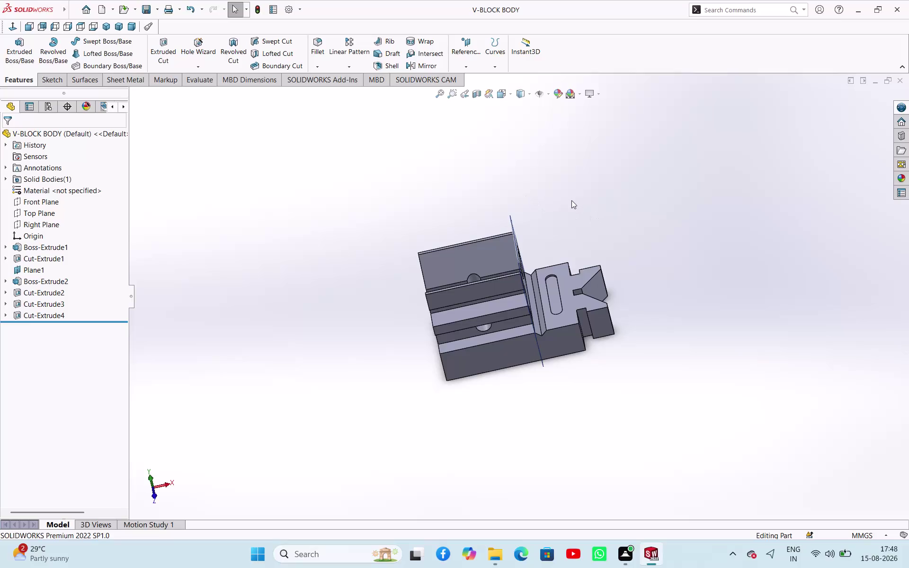
Save the V-block body part.
key(ctrl+s)
key(ctrl+s)
key(ctrl+s)
key(ctrl+s)
key(ctrl+s)
scroll(up, 3)
Inspect the V-block body from several sides, including its underside, then start a new document.
middle_drag(608, 218, 600, 193)
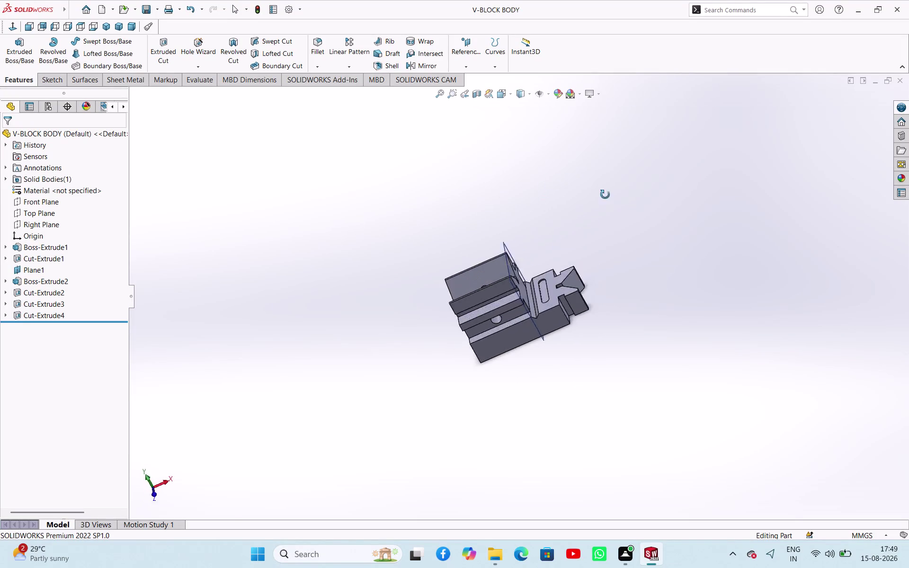
middle_drag(600, 194, 522, 255)
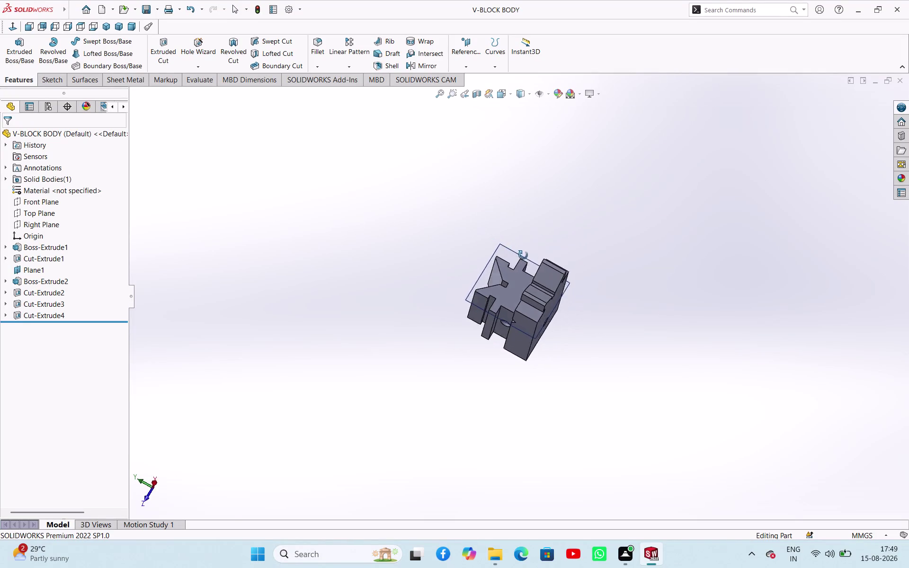
middle_drag(522, 254, 442, 128)
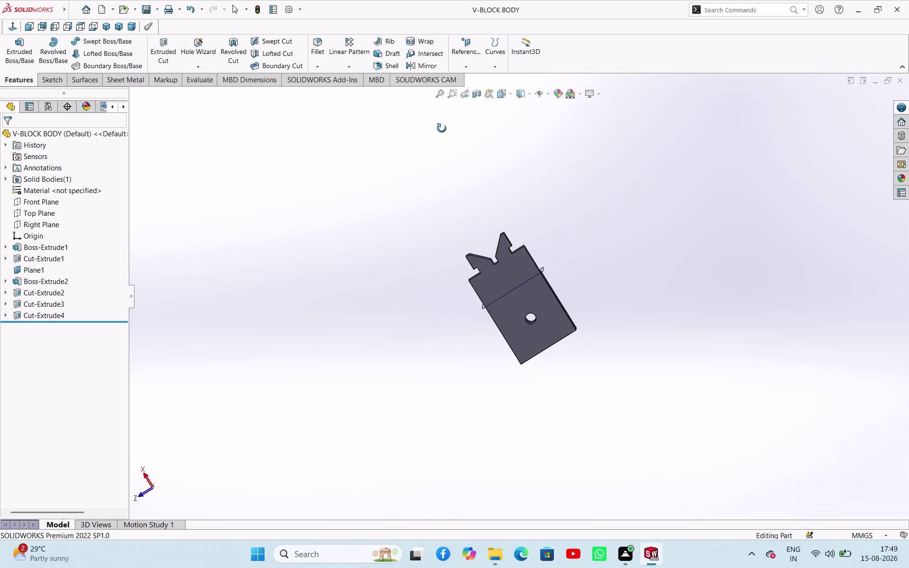
middle_drag(442, 128, 669, 220)
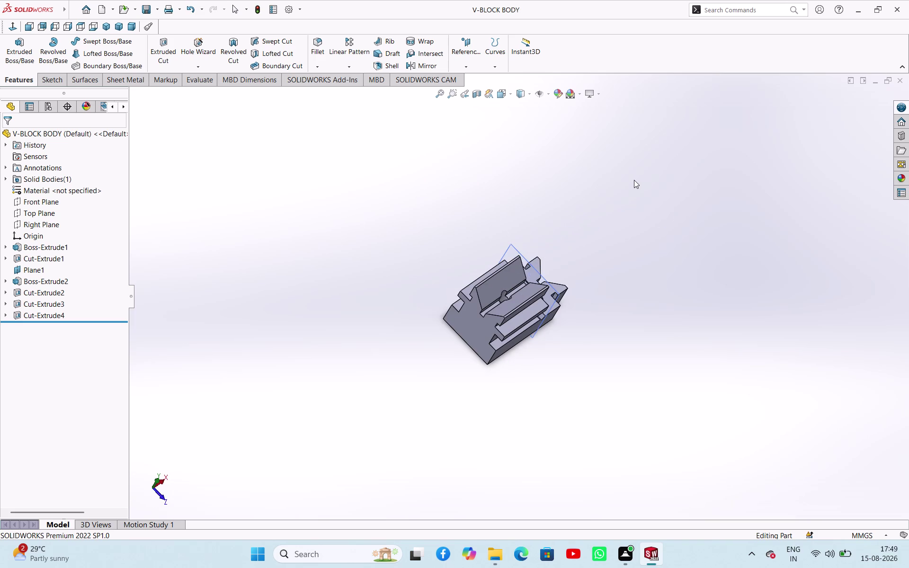
key(ctrl+n)
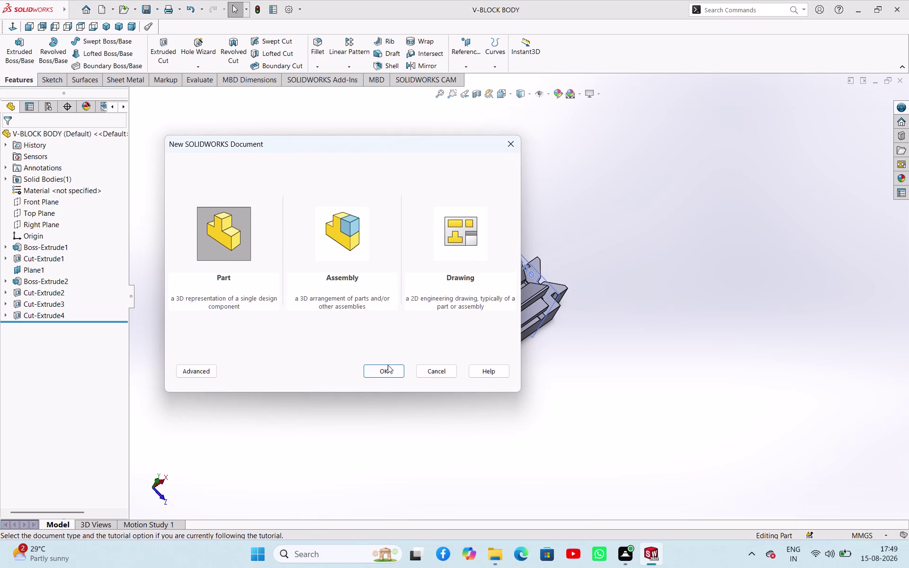
Create a new part, start a Front Plane sketch, and discard a stray line.
click(388, 370)
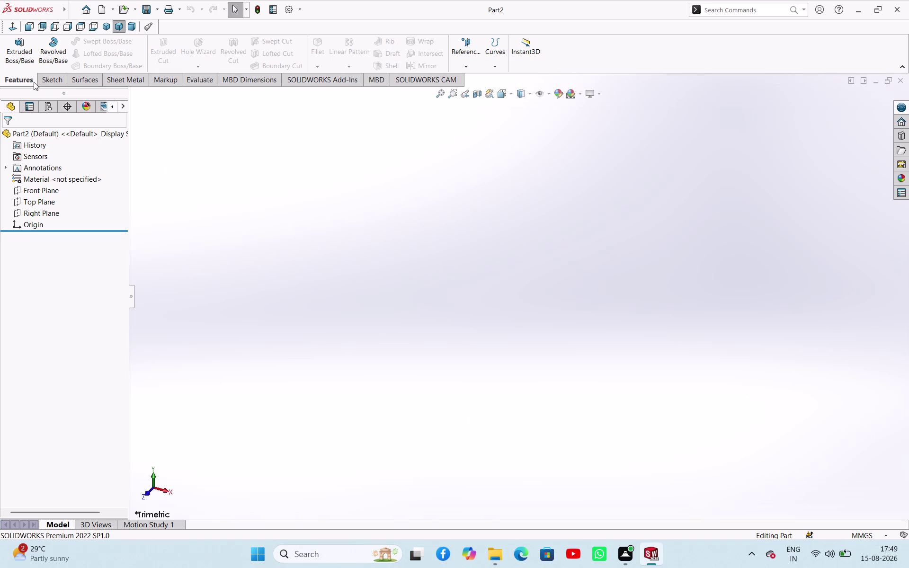
click(42, 192)
click(47, 176)
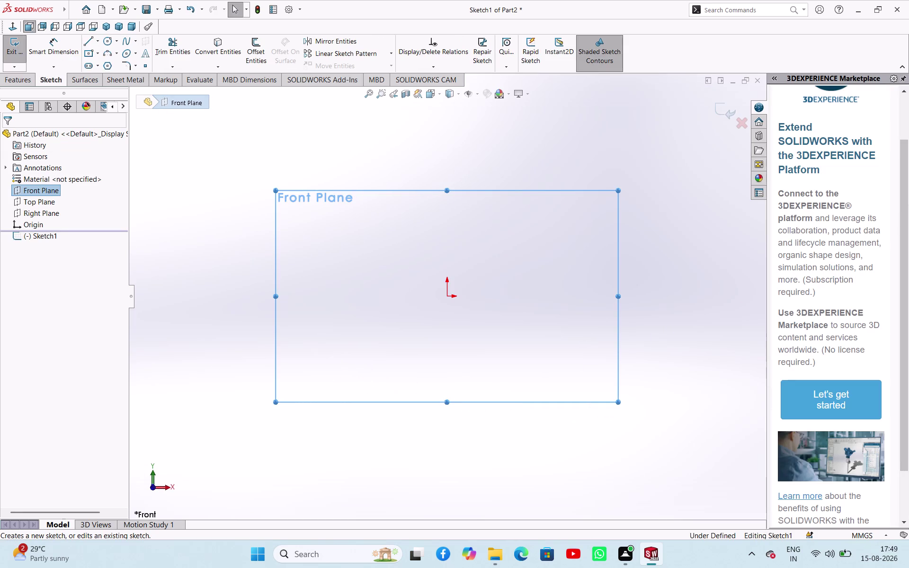
click(98, 43)
click(95, 65)
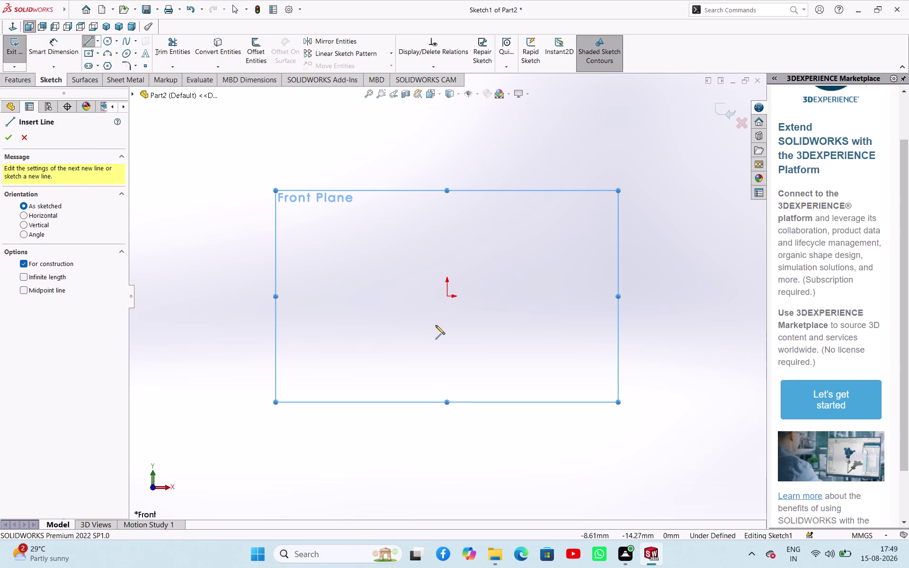
click(448, 297)
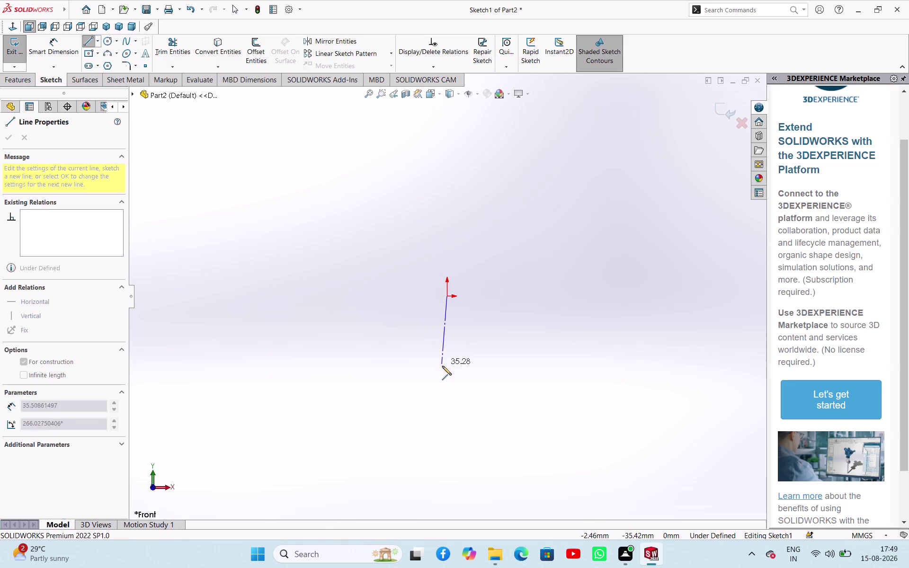
key(Escape)
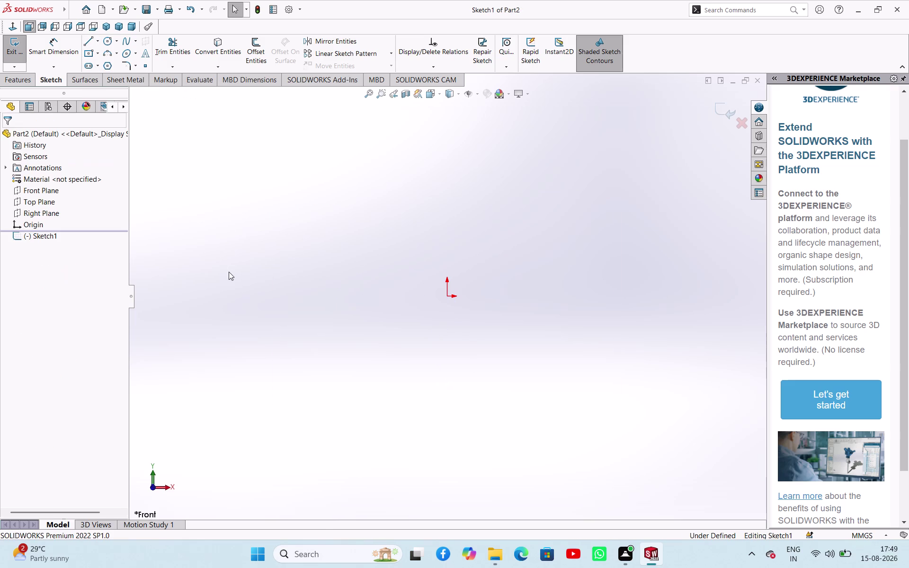
Draw a vertical midpoint centerline centred on the origin.
click(96, 43)
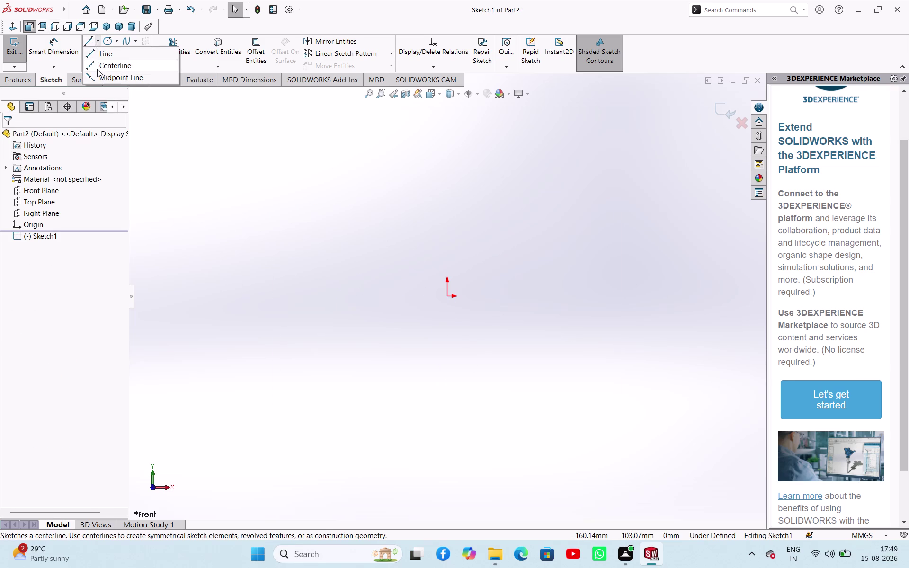
click(97, 69)
click(26, 288)
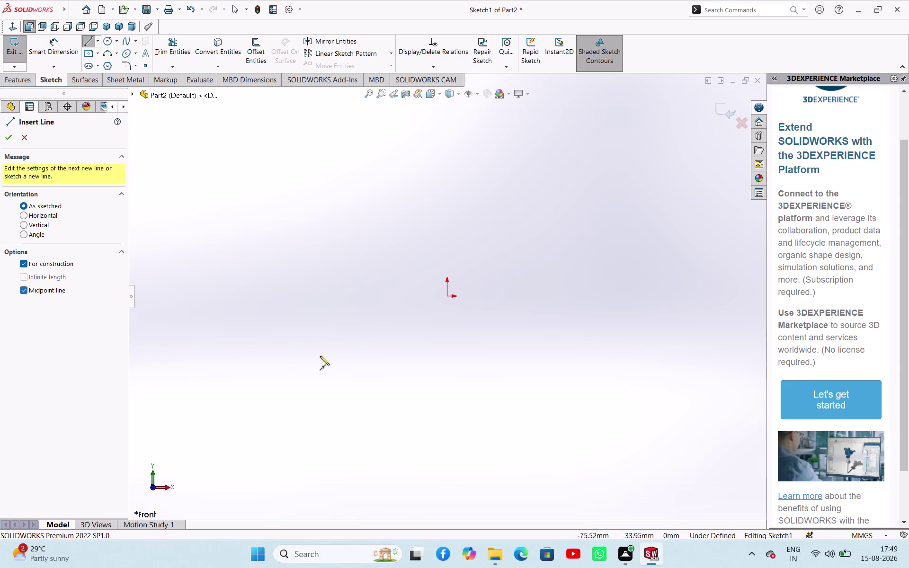
click(447, 299)
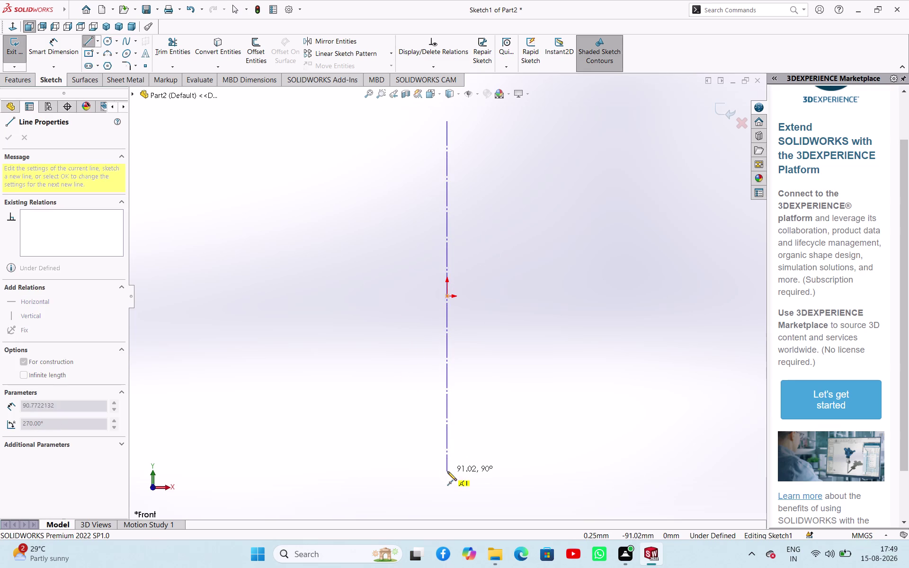
click(447, 476)
right_click(439, 384)
click(451, 389)
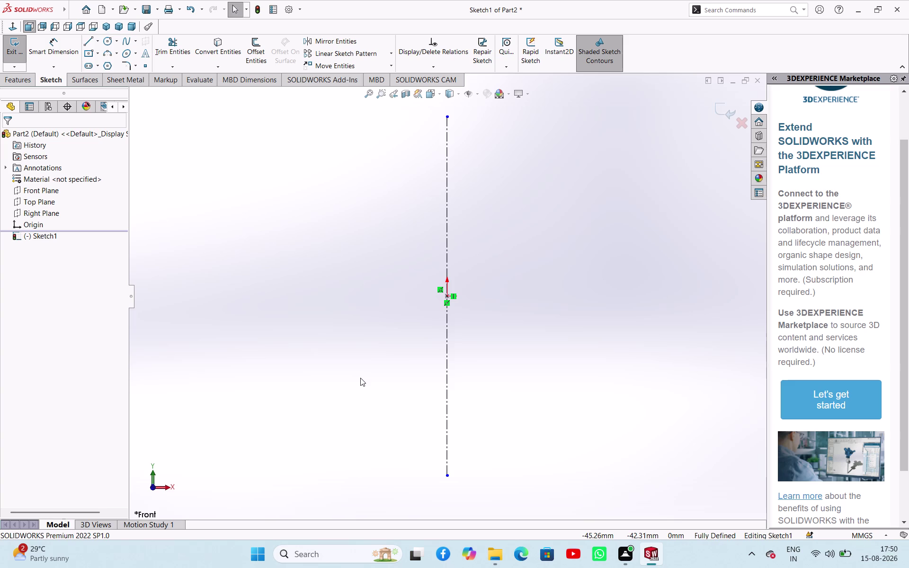
Draw two concentric circles centred on the centerline above the origin.
click(101, 37)
click(447, 174)
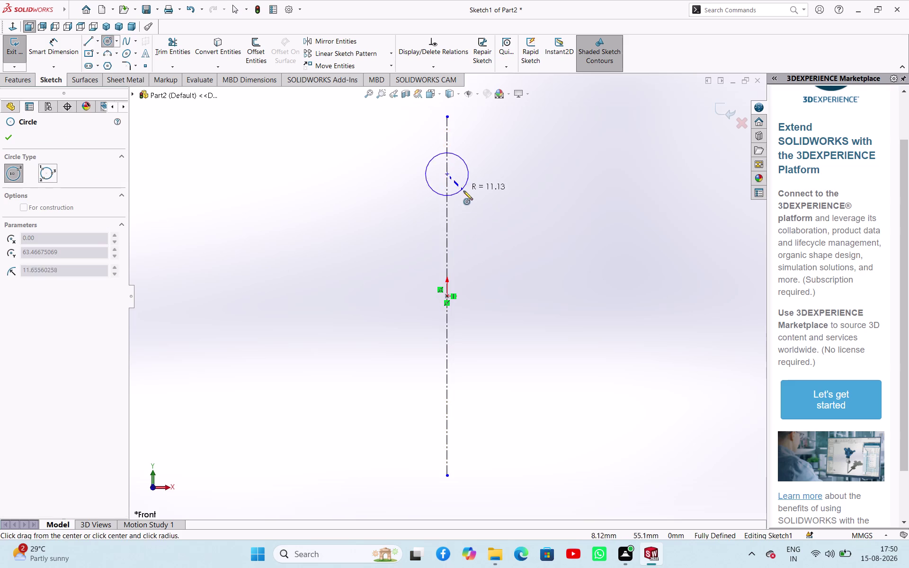
click(480, 205)
click(447, 174)
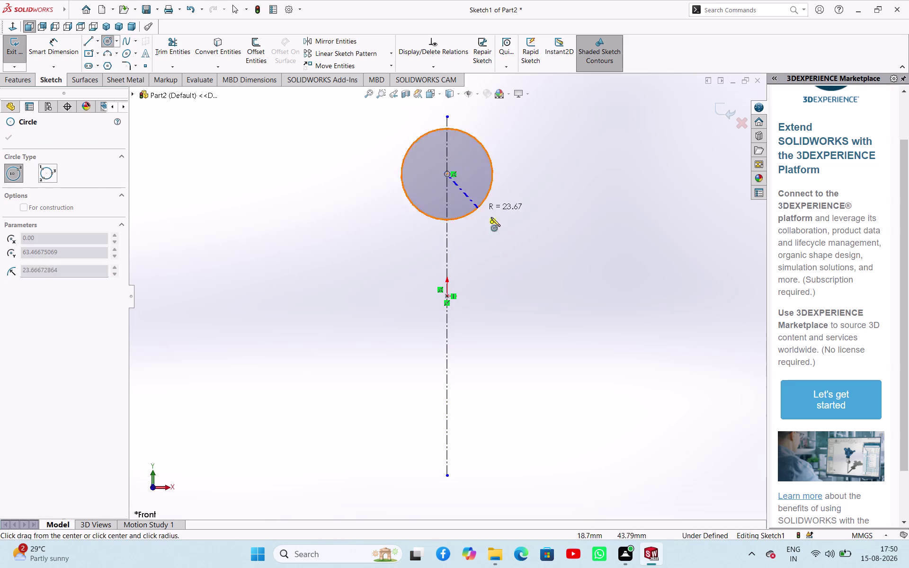
click(500, 222)
right_click(578, 173)
click(585, 180)
right_drag(585, 195, 599, 103)
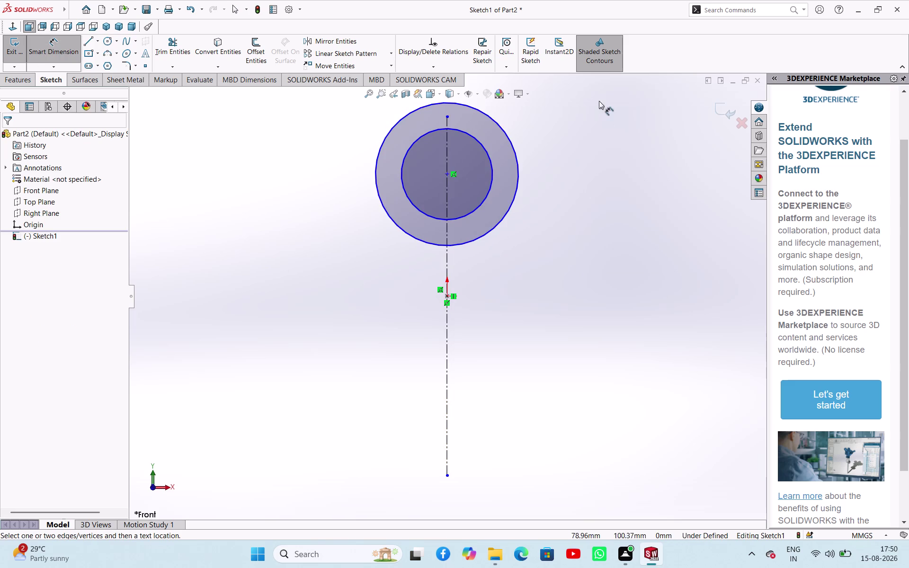
right_drag(599, 104, 599, 100)
key(Escape)
Box-select both circles and the centerline, then delete them.
drag(536, 267, 454, 189)
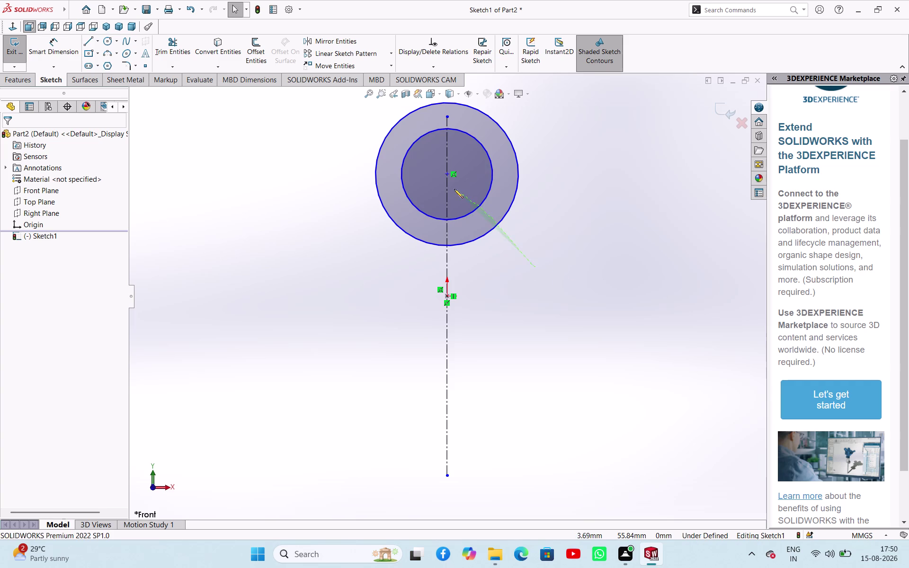
drag(454, 189, 454, 189)
key(Delete)
drag(591, 250, 318, 259)
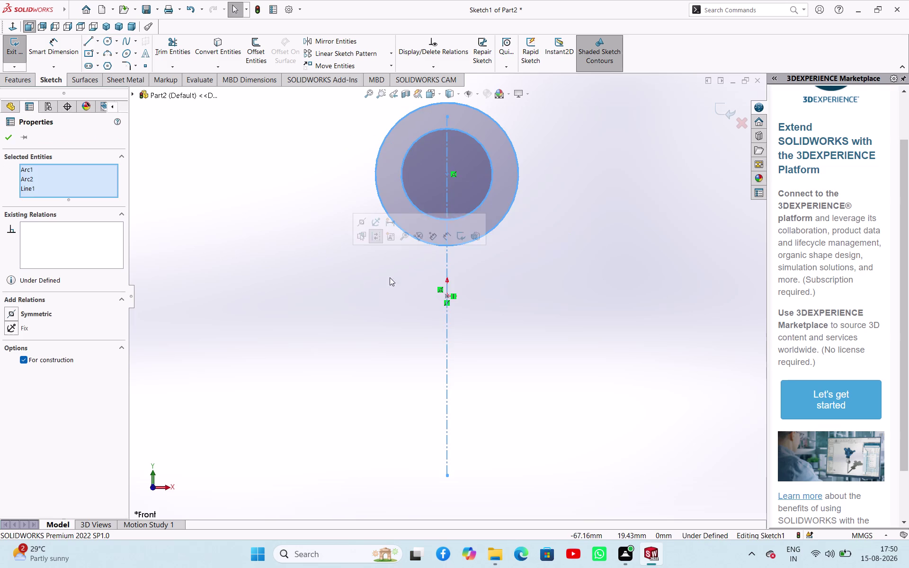
key(Delete)
key(Delete)
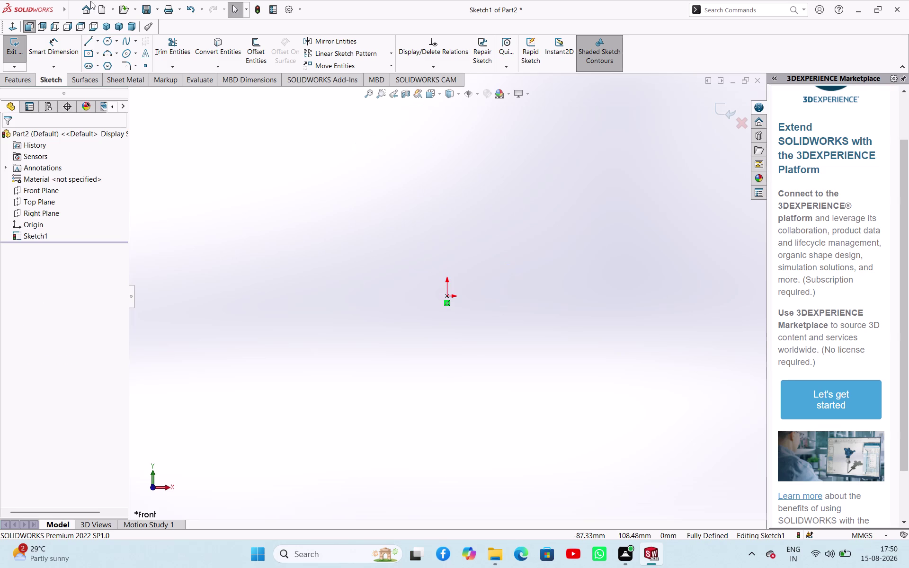
Redraw the vertical midpoint centerline from the origin downward.
click(99, 40)
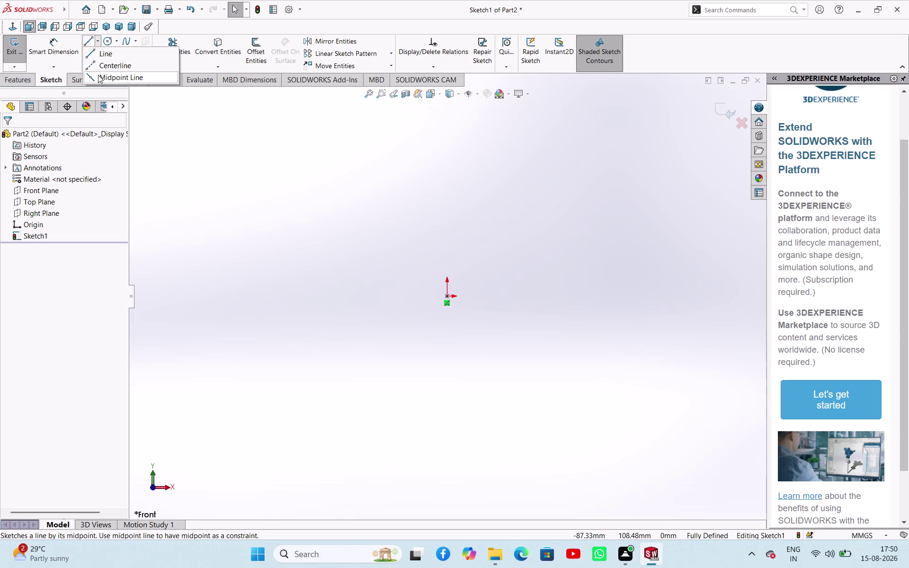
click(103, 67)
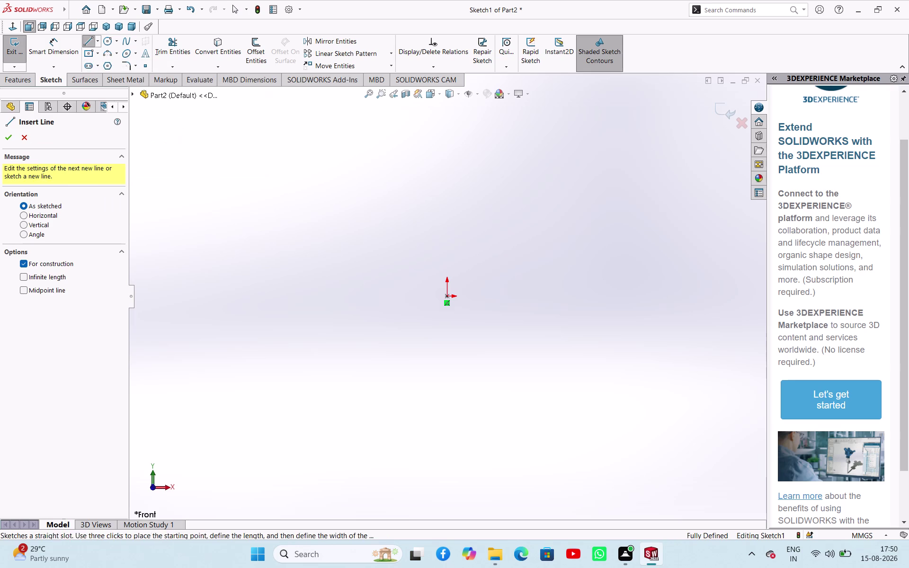
click(39, 291)
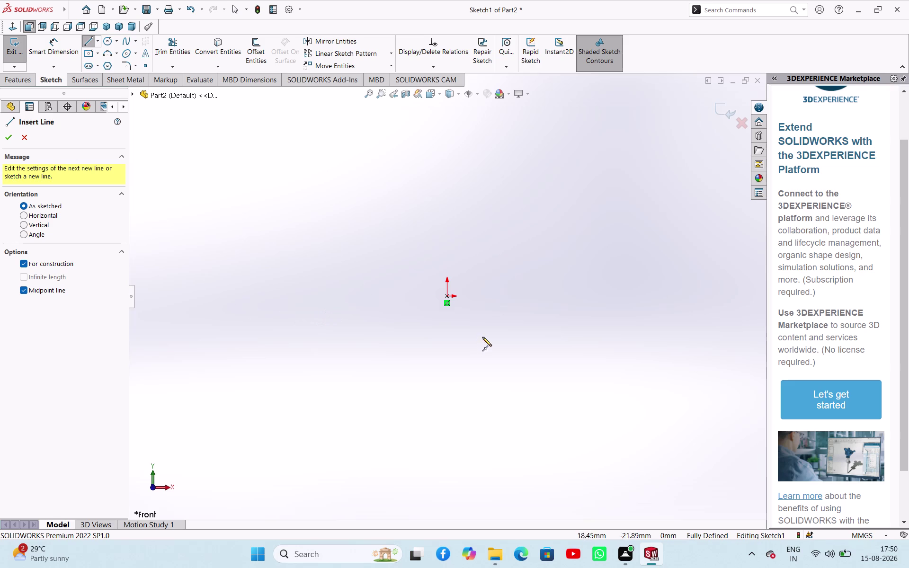
click(445, 297)
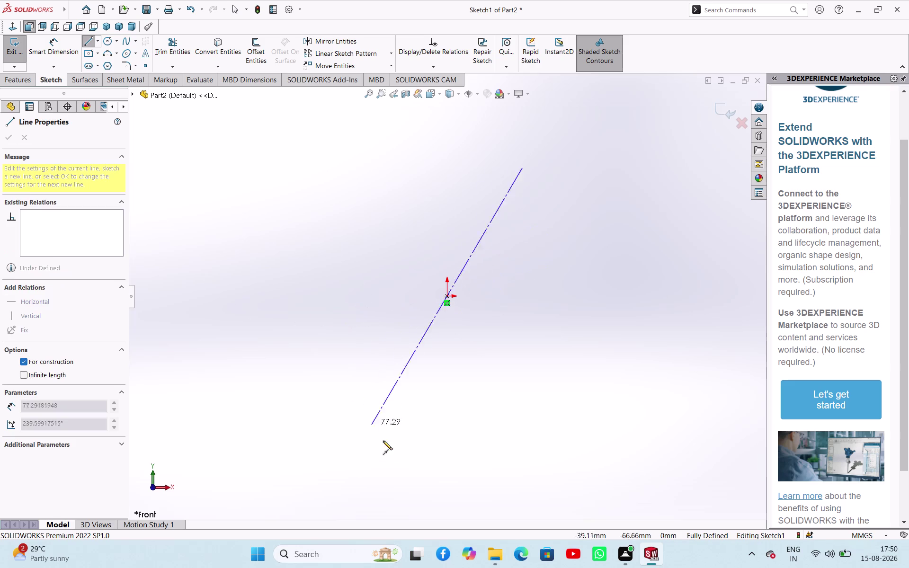
click(446, 485)
right_click(538, 374)
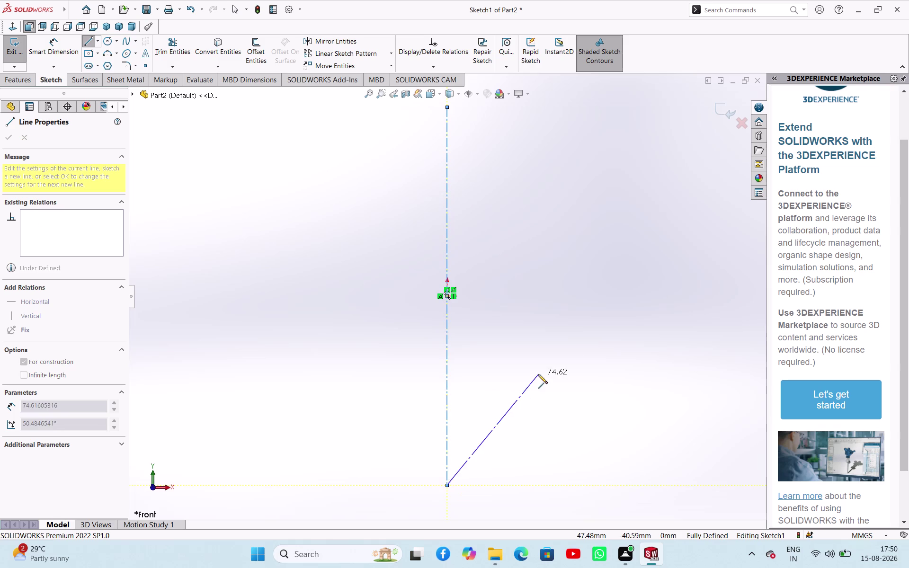
click(543, 377)
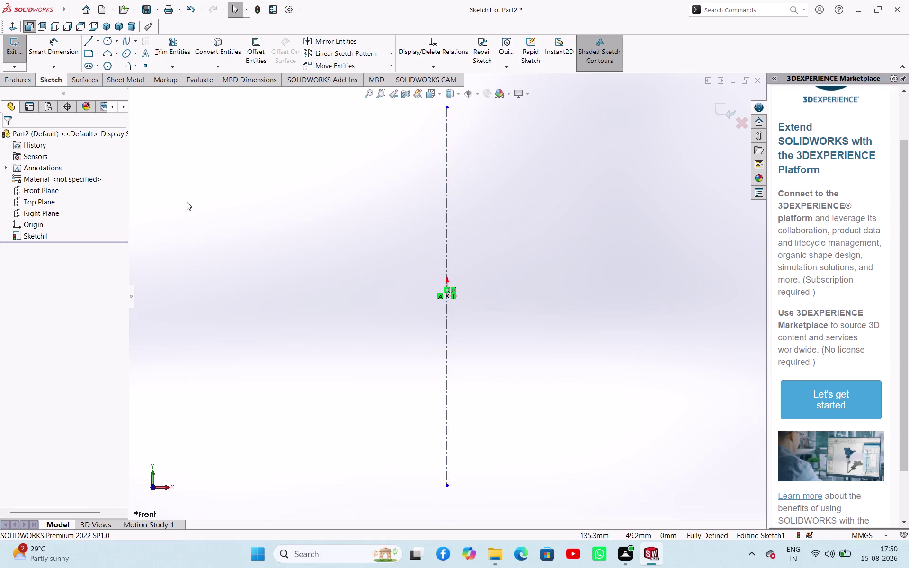
Cancel a stray solid line, then draw a horizontal construction line through the origin.
click(91, 43)
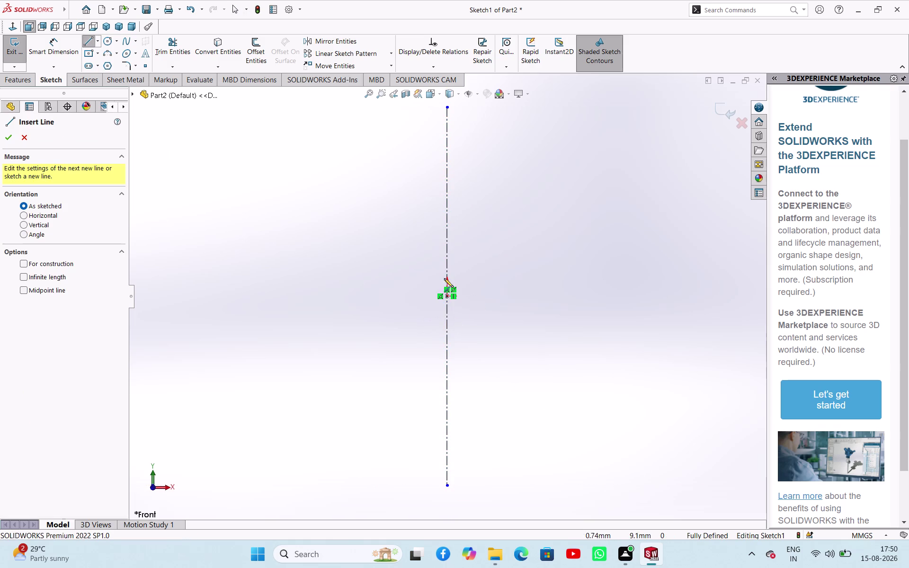
click(435, 272)
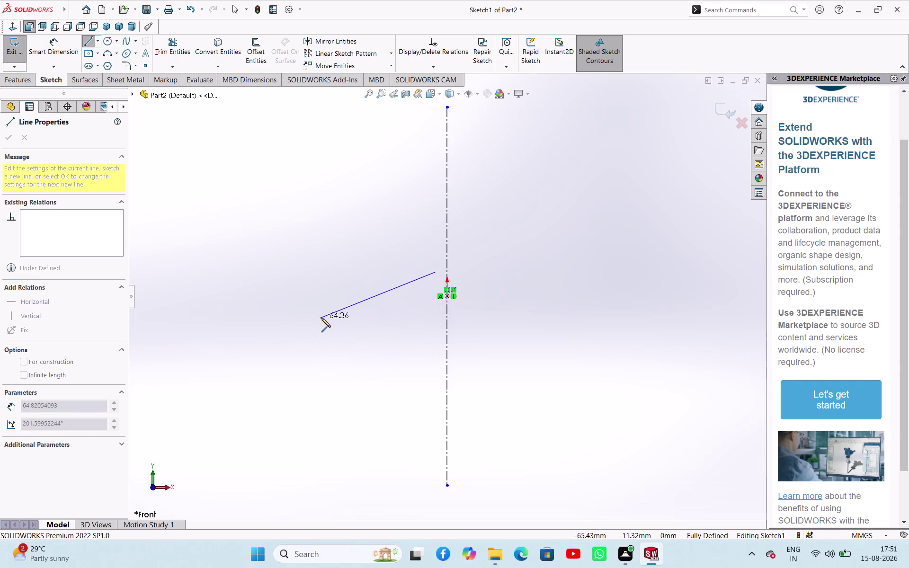
key(Escape)
click(100, 40)
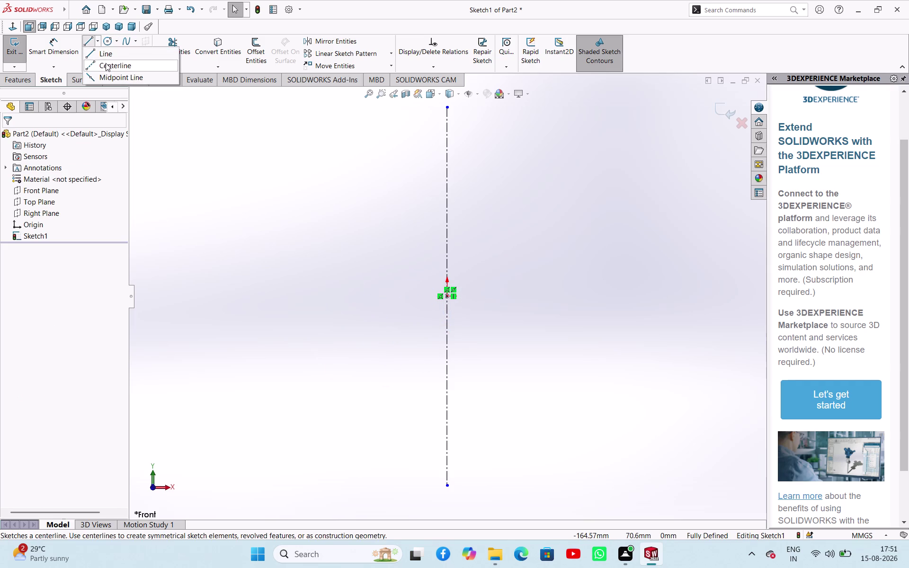
click(106, 64)
click(36, 290)
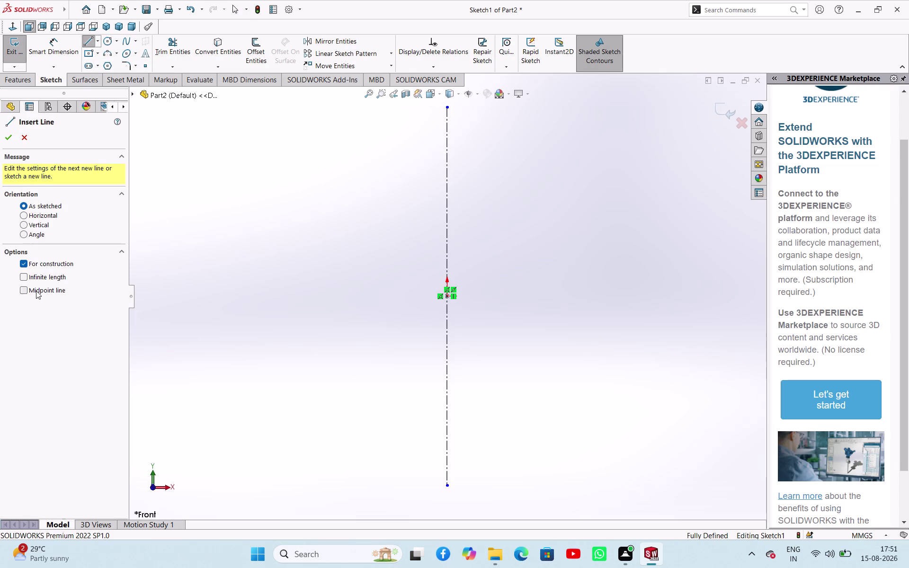
click(447, 296)
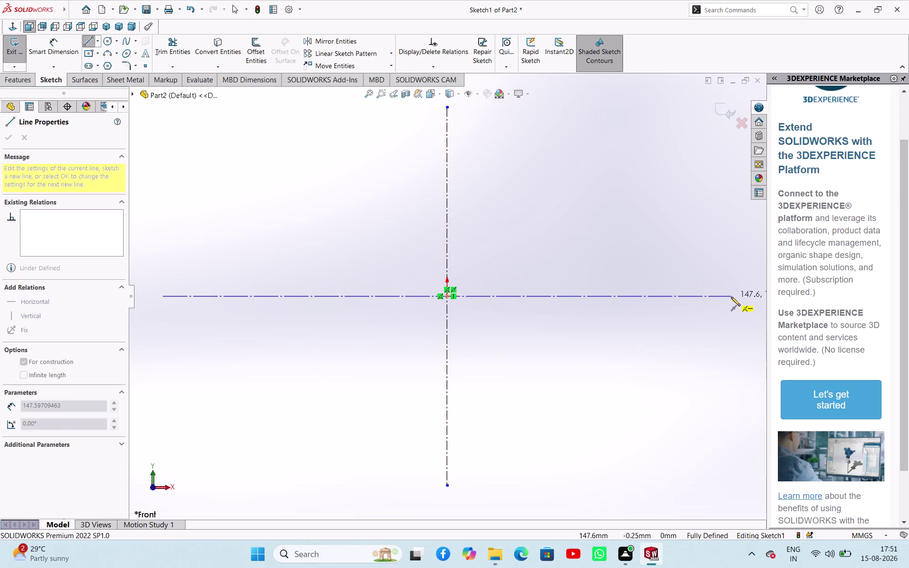
click(731, 296)
right_click(549, 326)
click(629, 335)
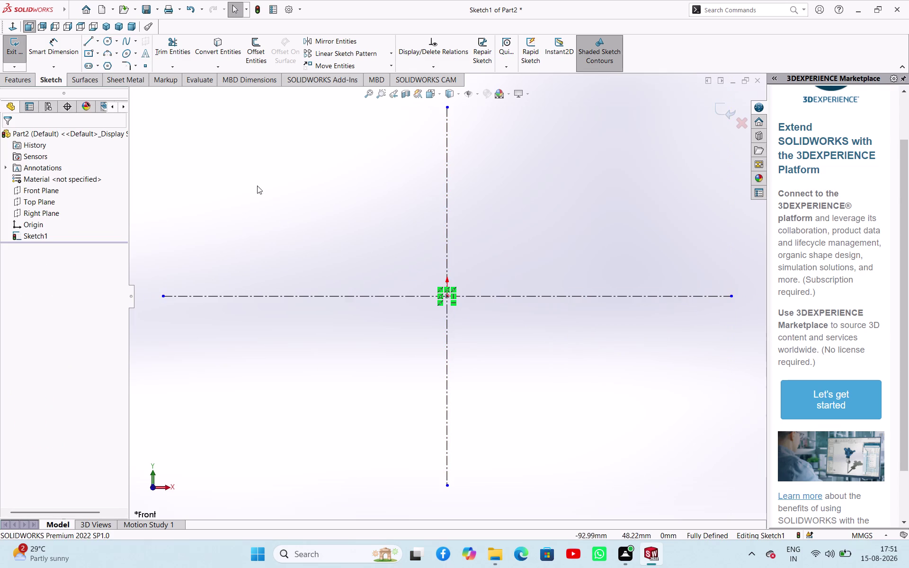
Draw the base step, base line and tall vertical side left of the origin.
click(92, 38)
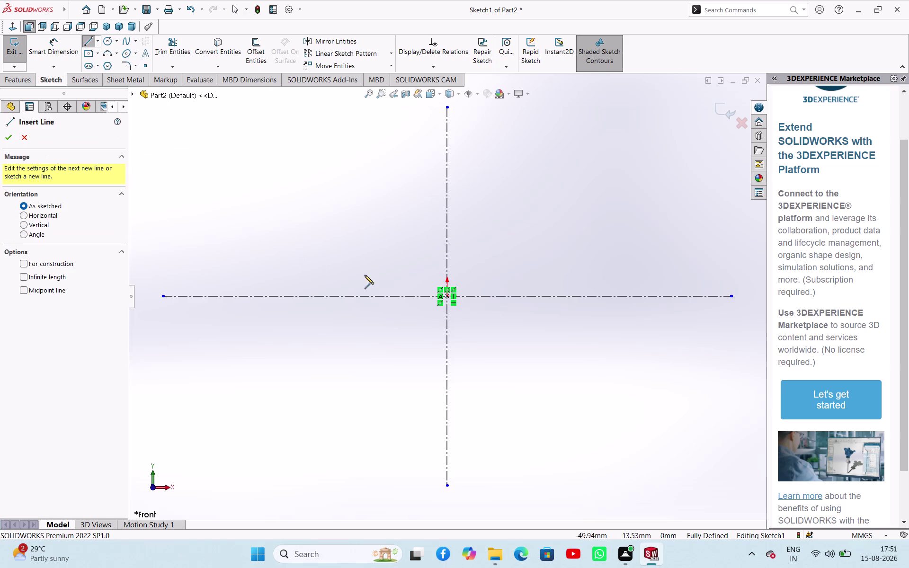
click(416, 279)
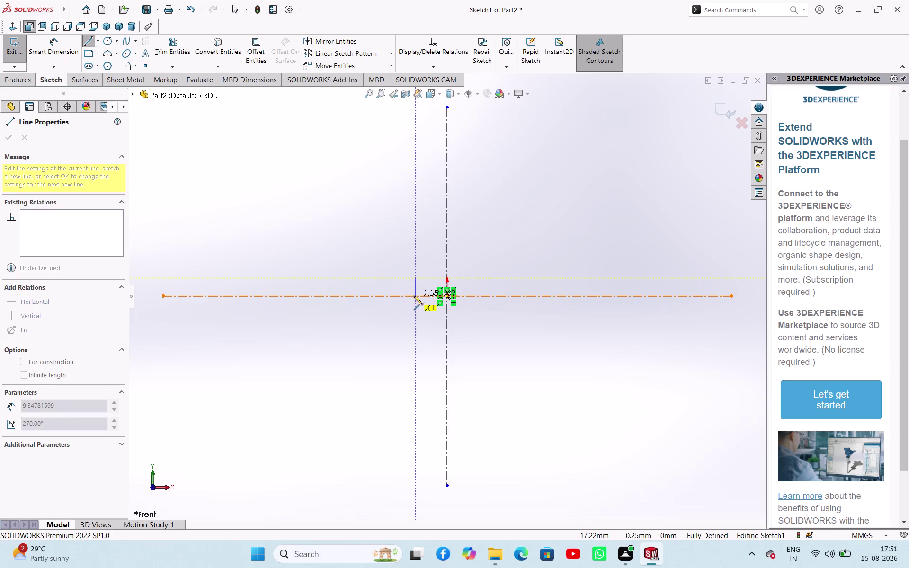
click(414, 296)
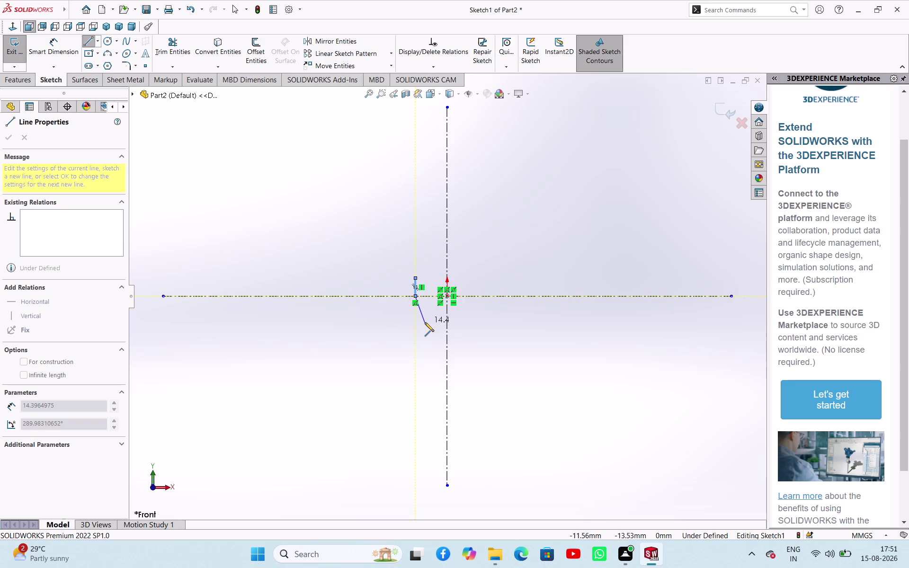
click(381, 296)
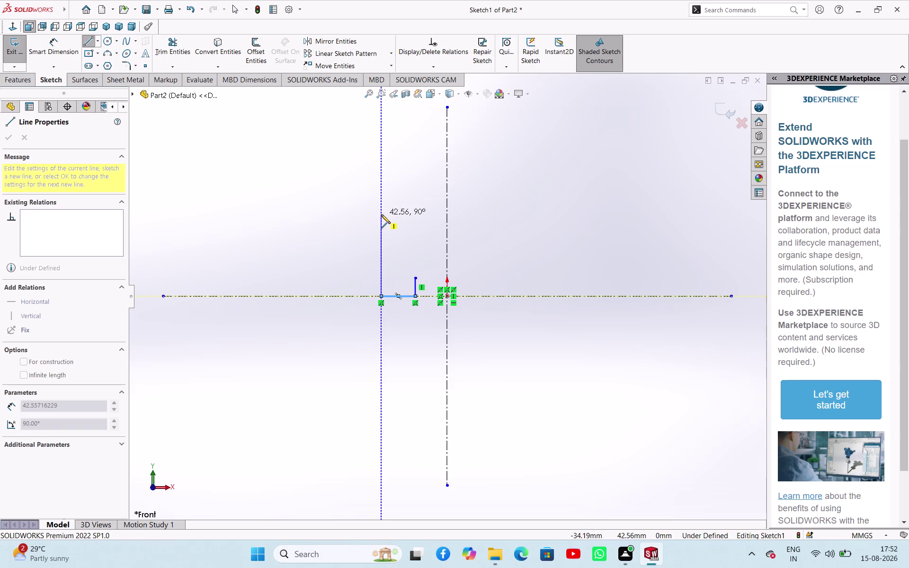
click(382, 215)
right_click(418, 224)
click(423, 228)
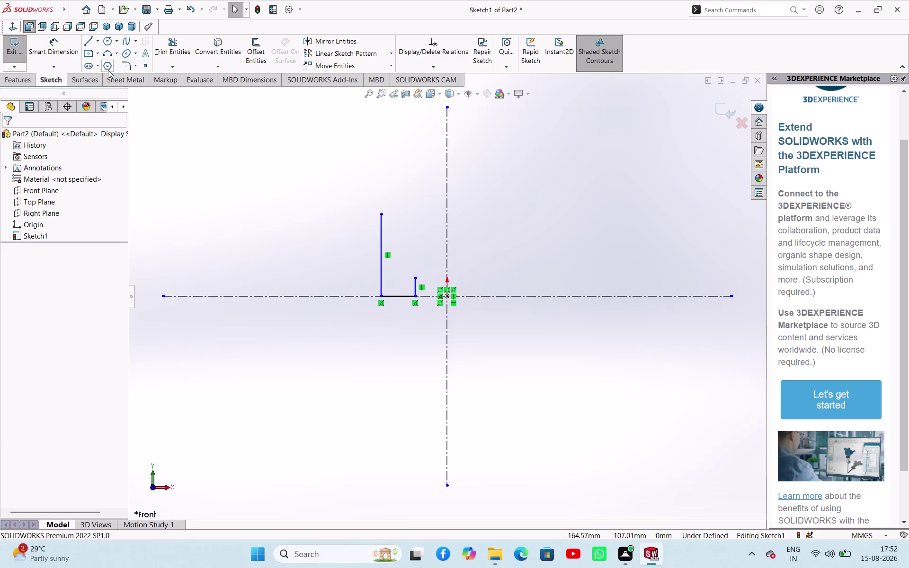
Add two connected three-point arcs rising from the side line's top.
click(109, 56)
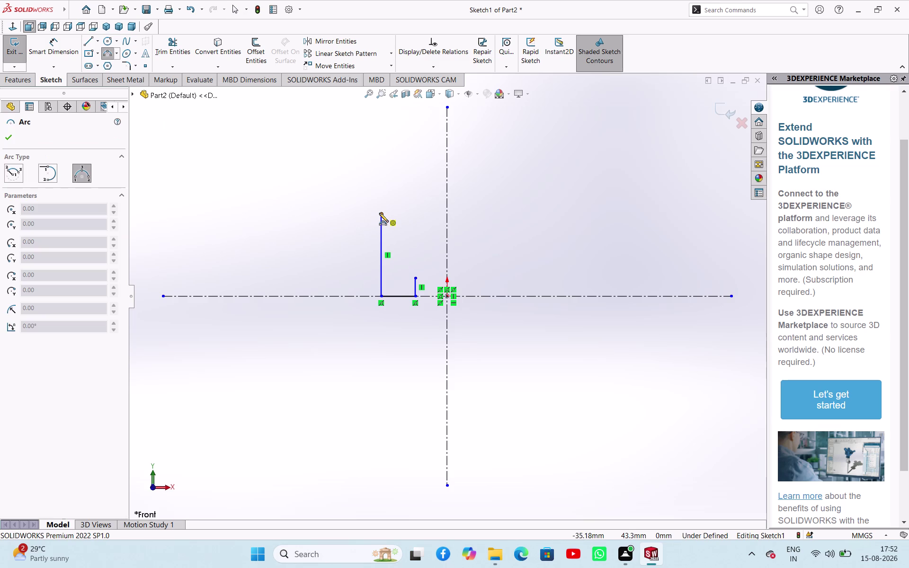
click(379, 213)
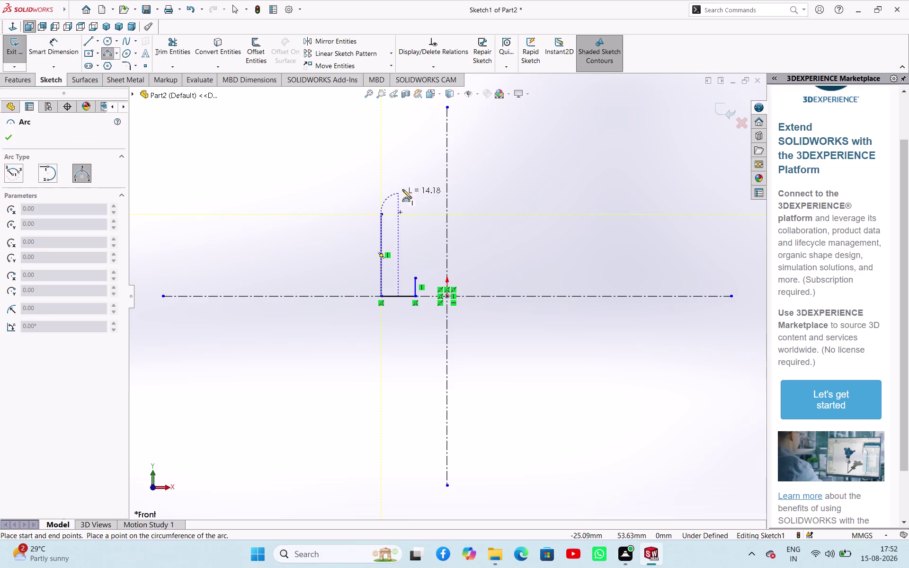
click(422, 171)
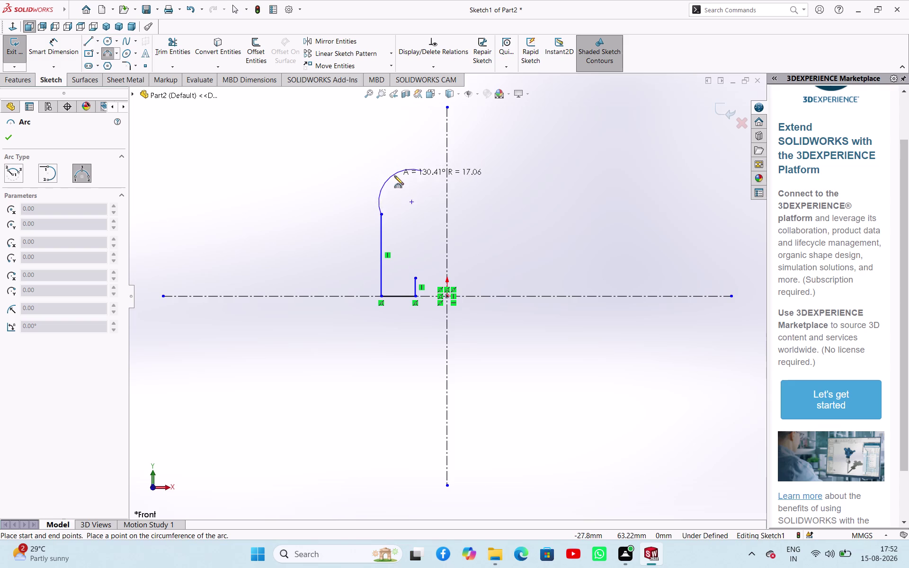
click(400, 184)
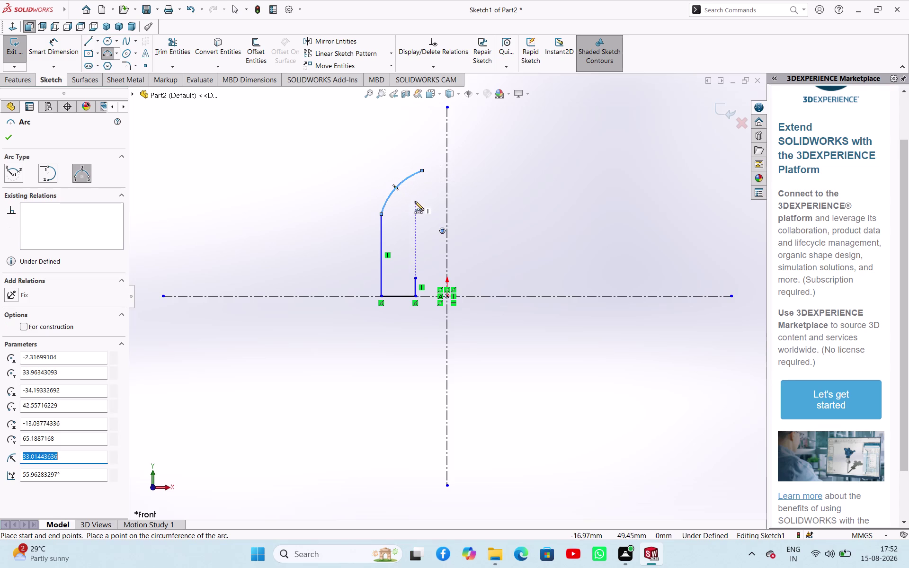
click(424, 169)
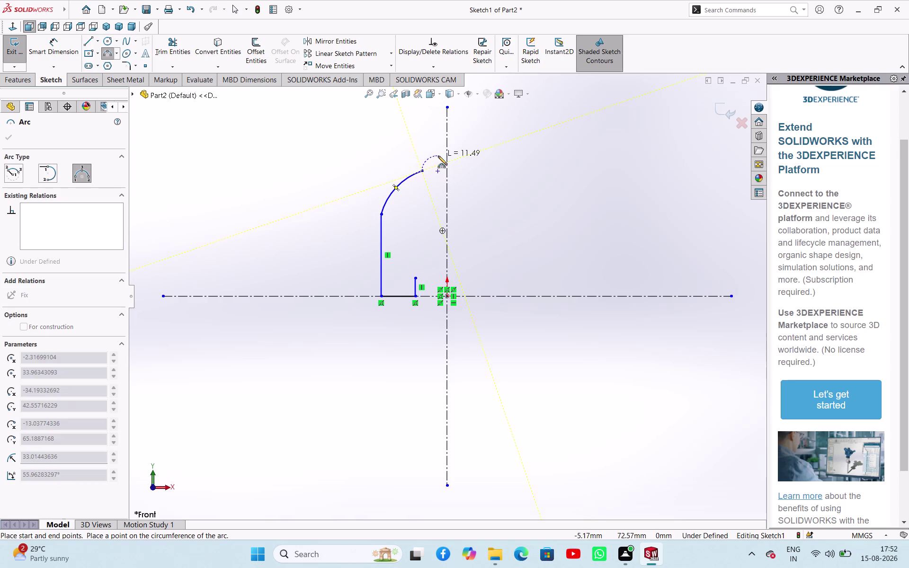
click(438, 156)
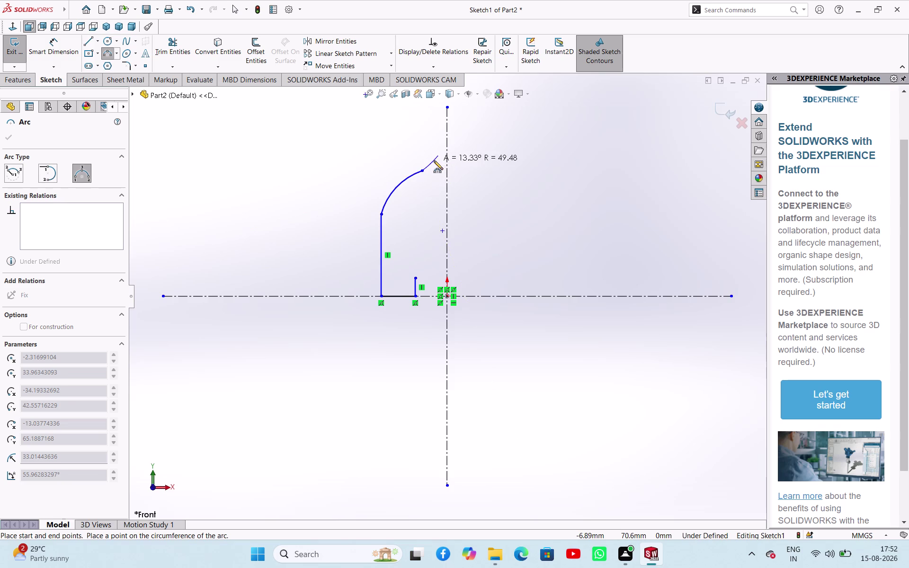
scroll(up, 3)
scroll(down, 3)
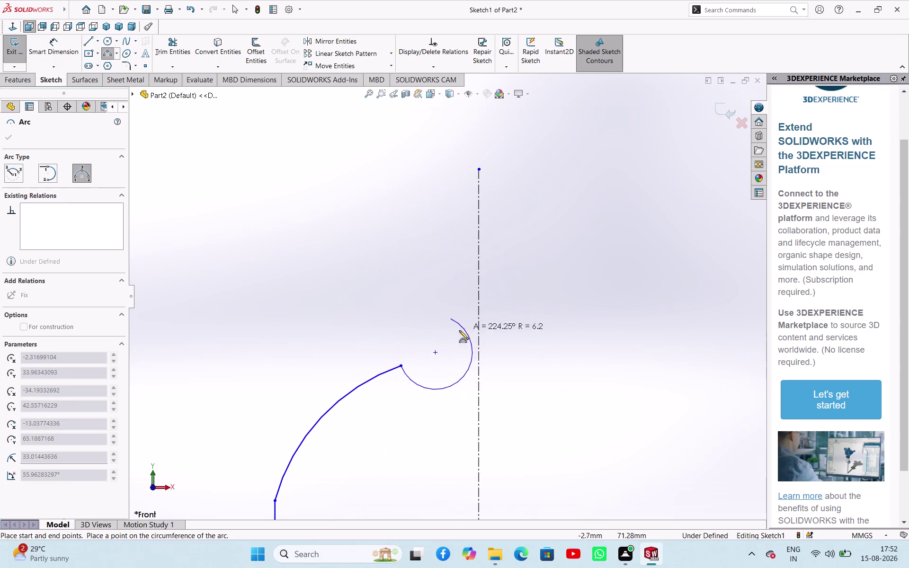
click(443, 333)
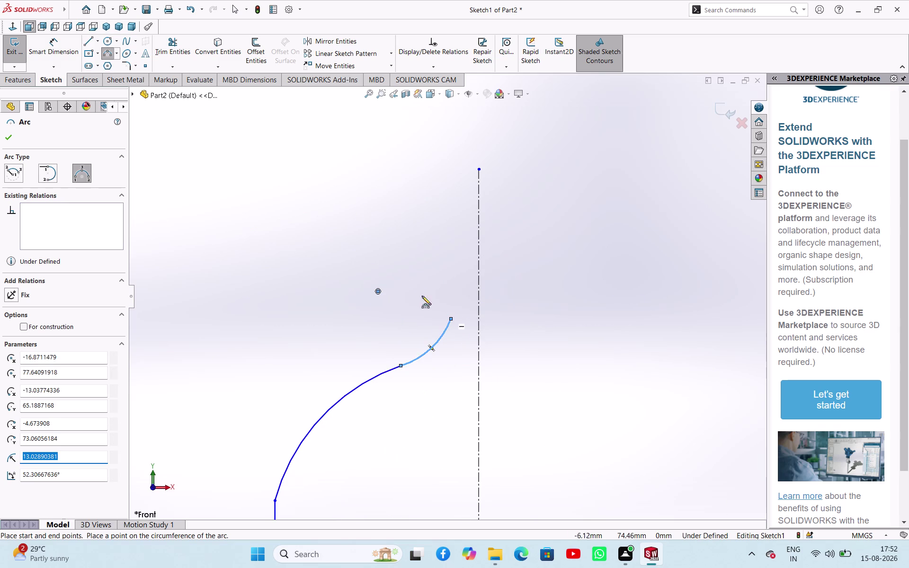
Draw a short vertical riser line from the upper arc's end.
click(87, 42)
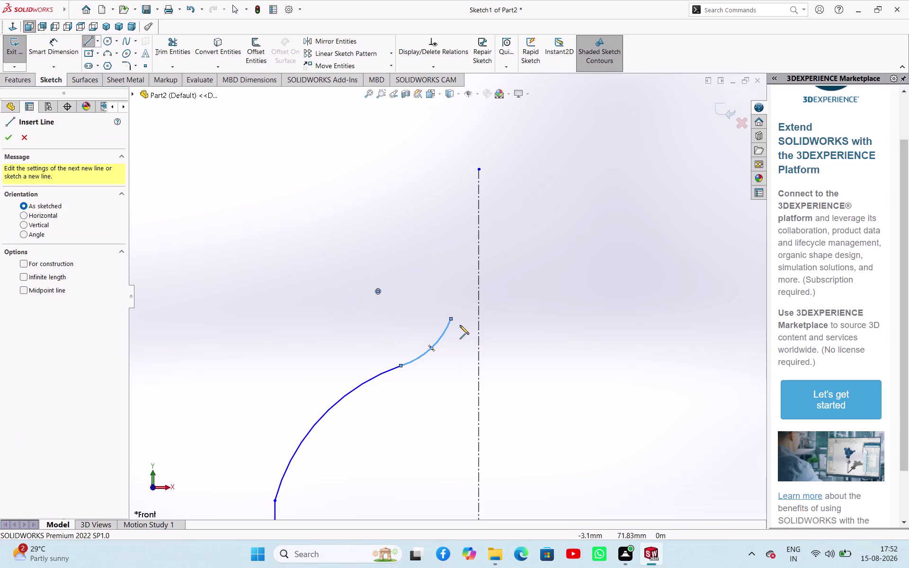
click(450, 320)
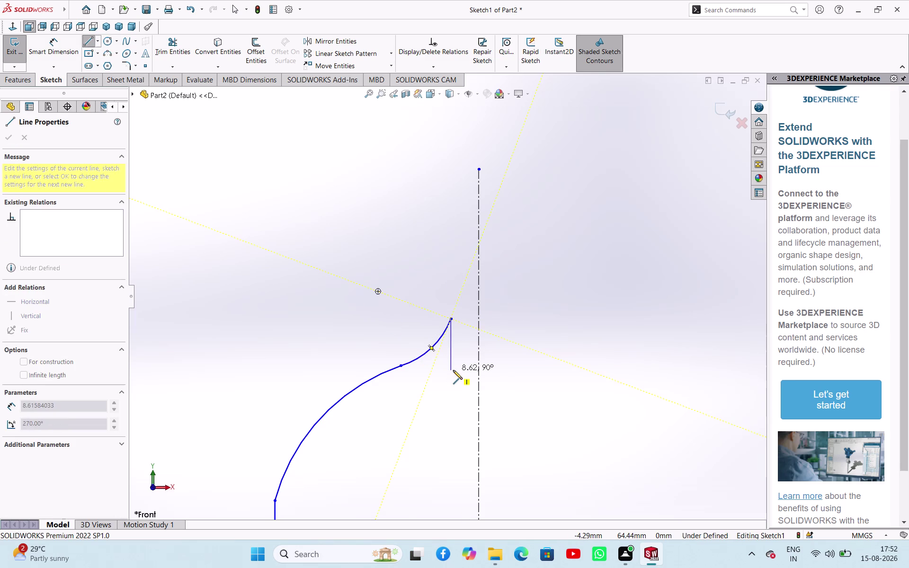
click(451, 269)
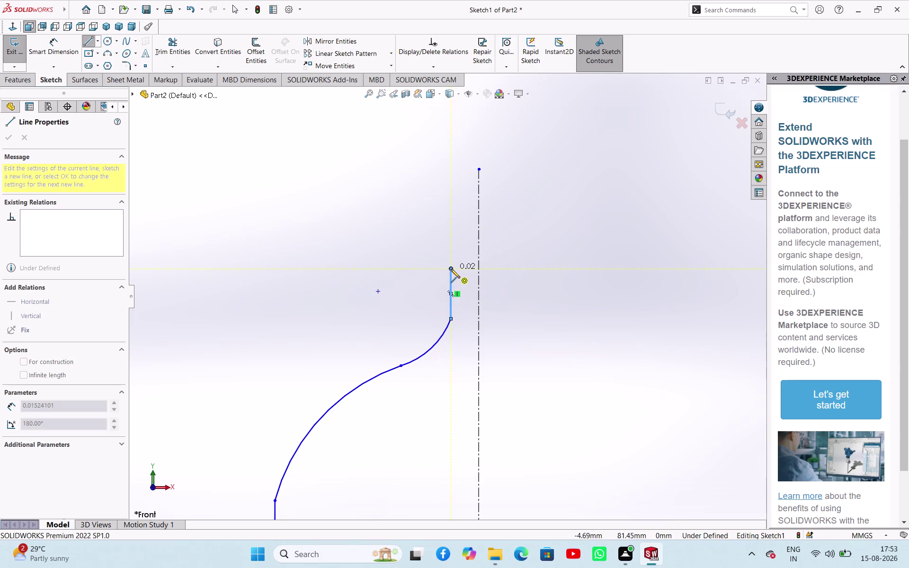
right_click(390, 231)
click(395, 237)
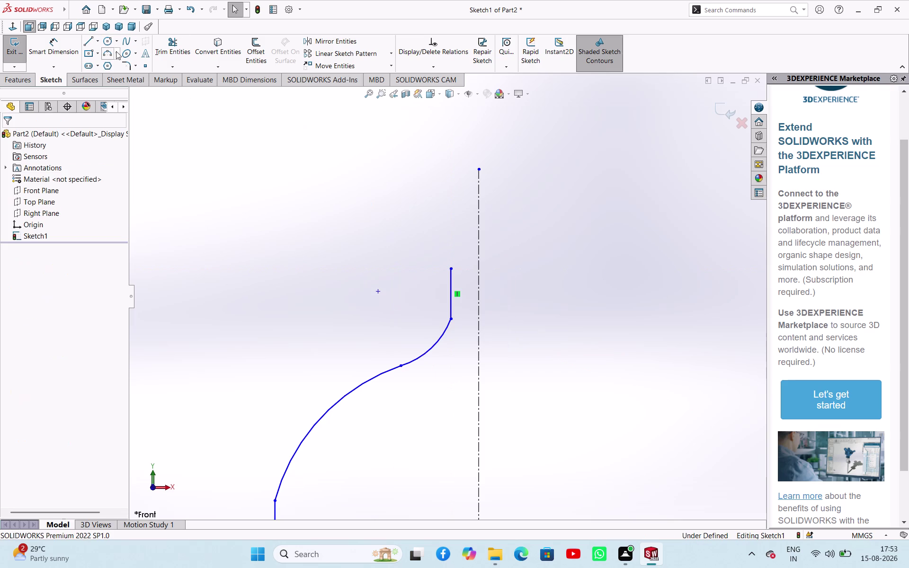
Add a small three-point arc on top of the riser.
click(108, 55)
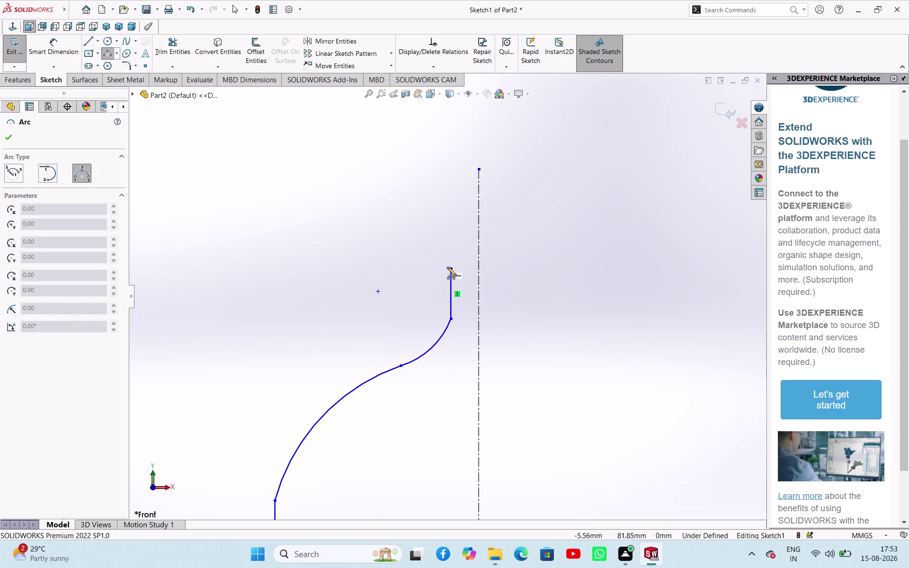
click(453, 270)
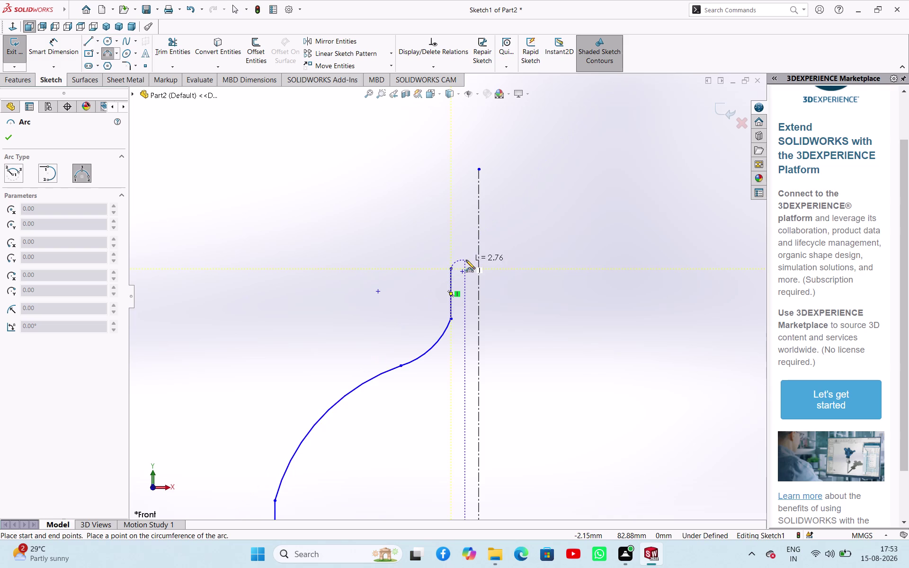
click(466, 253)
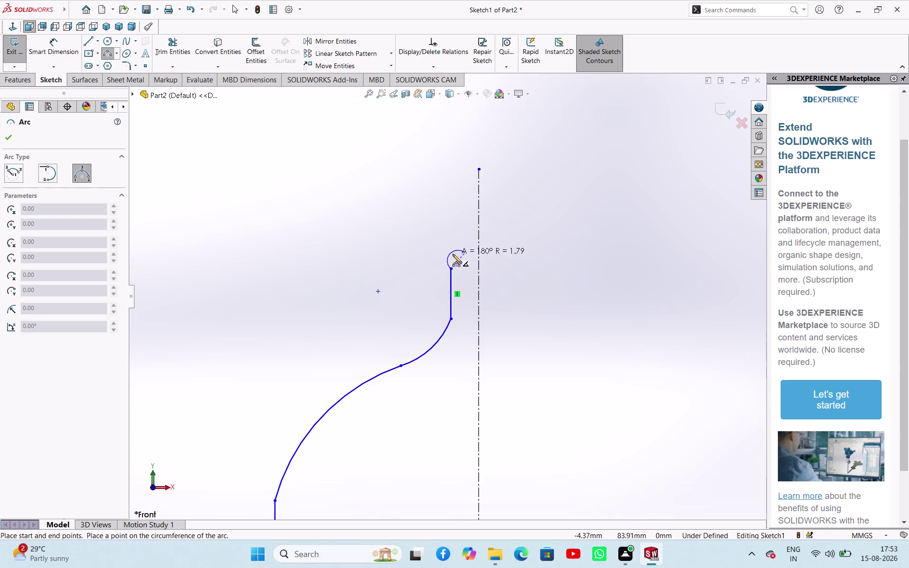
scroll(down, 3)
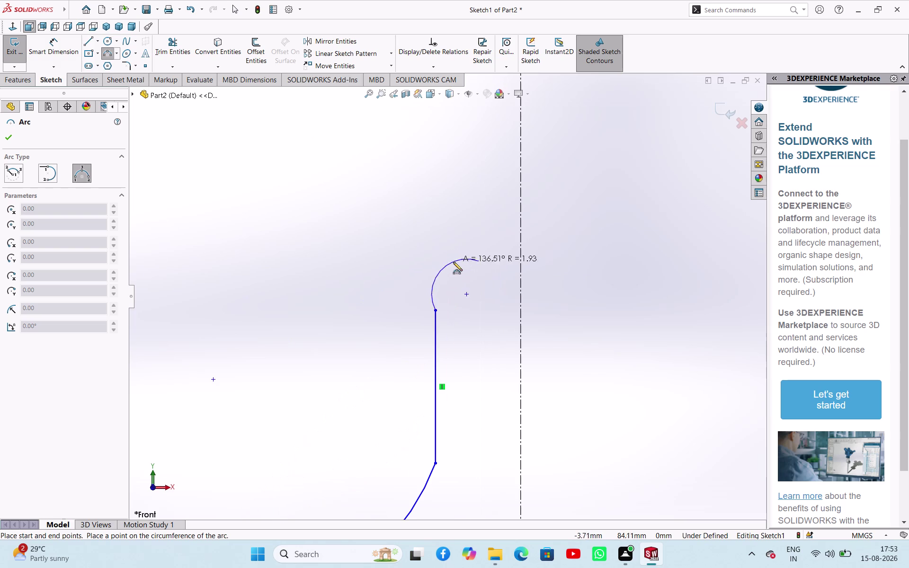
click(447, 270)
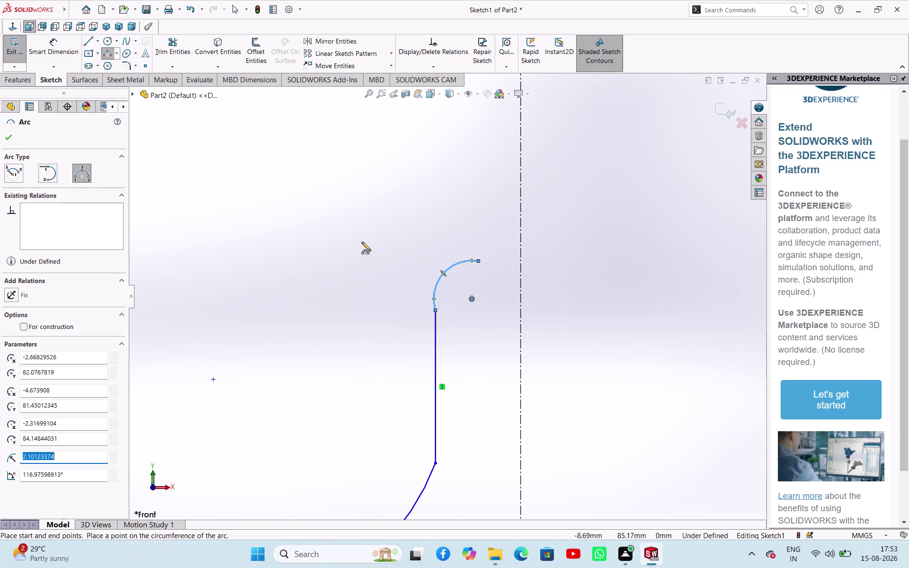
right_click(361, 242)
click(373, 245)
scroll(up, 3)
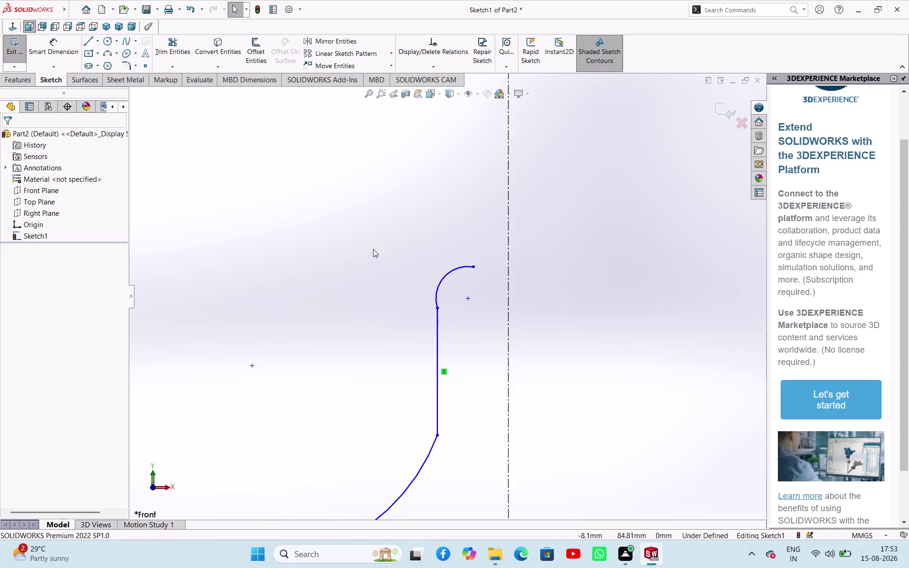
scroll(down, 3)
Draw a horizontal top line from the small arc to the vertical centerline.
click(82, 40)
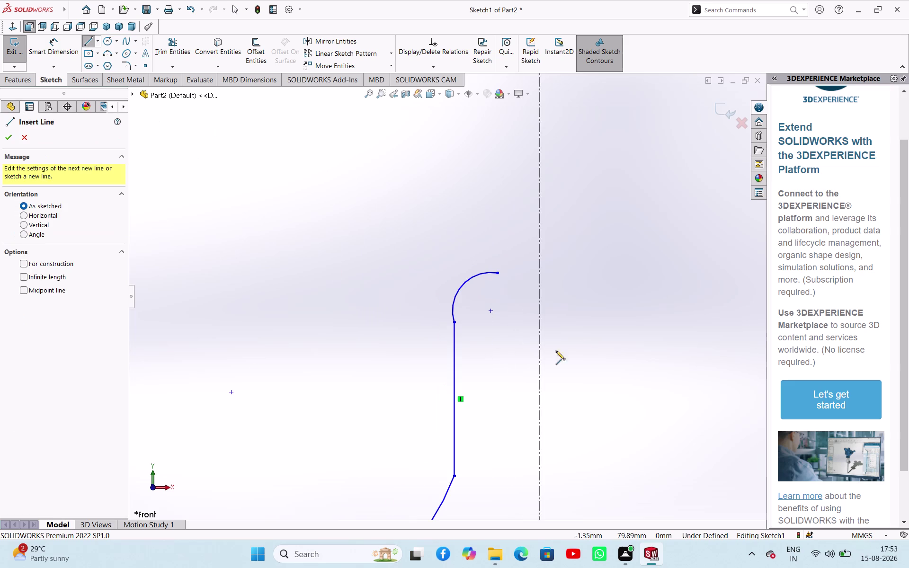
click(499, 274)
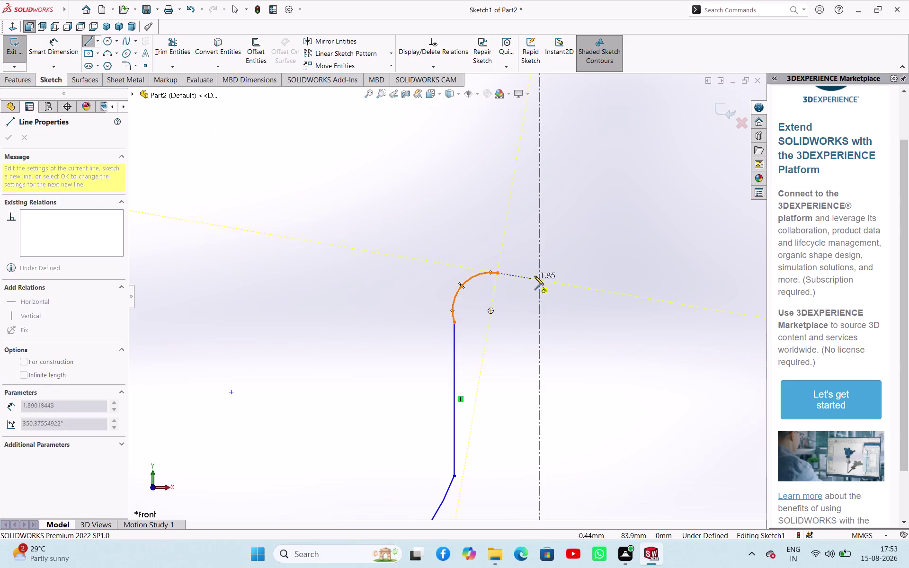
click(538, 272)
right_click(556, 288)
click(566, 297)
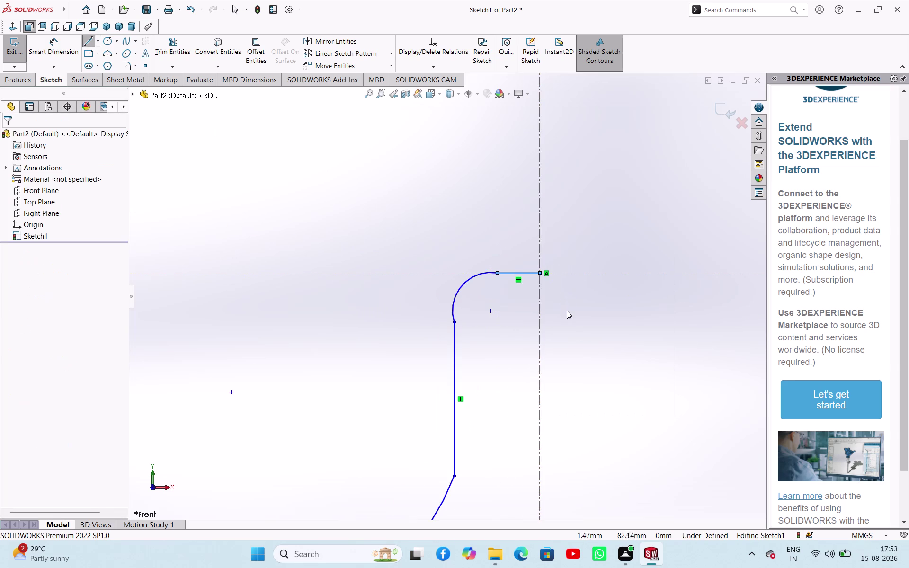
click(568, 313)
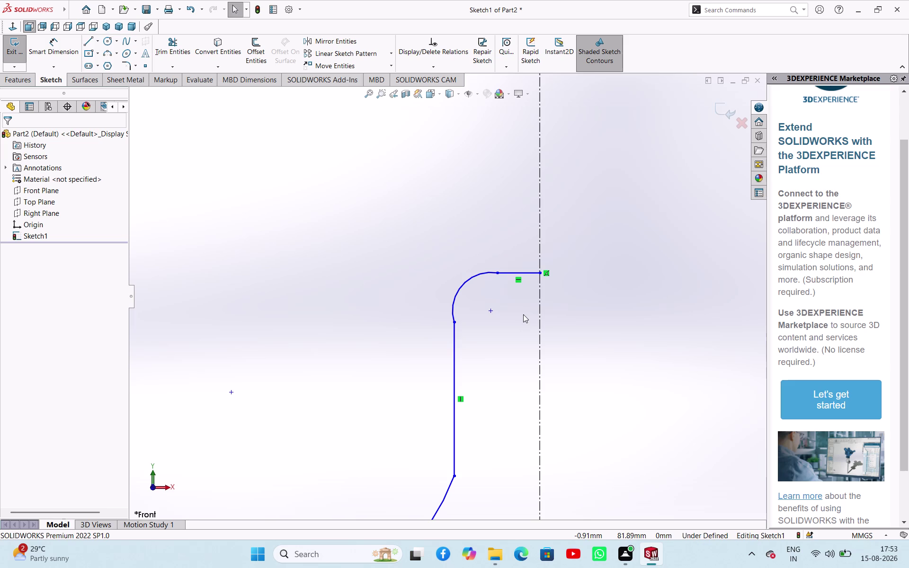
click(482, 276)
click(511, 273)
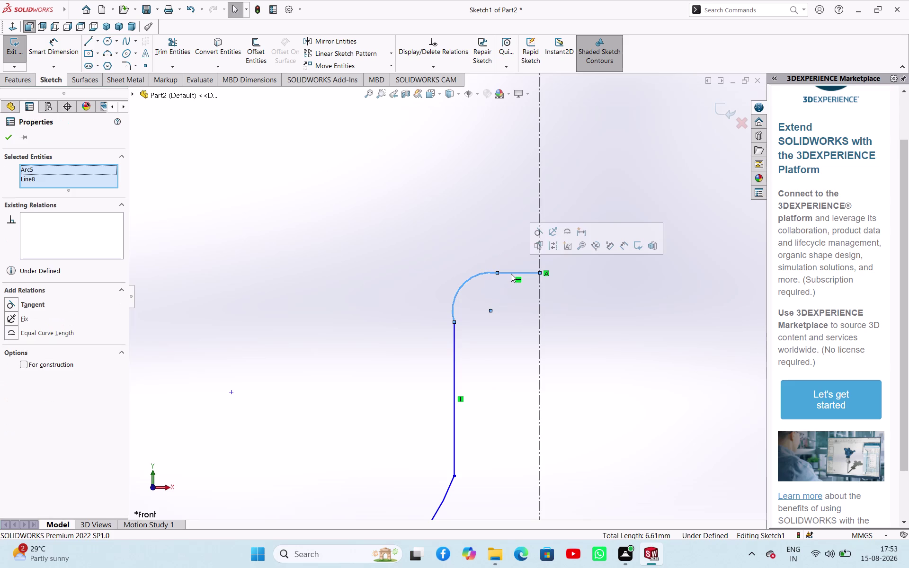
Make the top arc tangent to the short line and the vertical line below it.
click(543, 231)
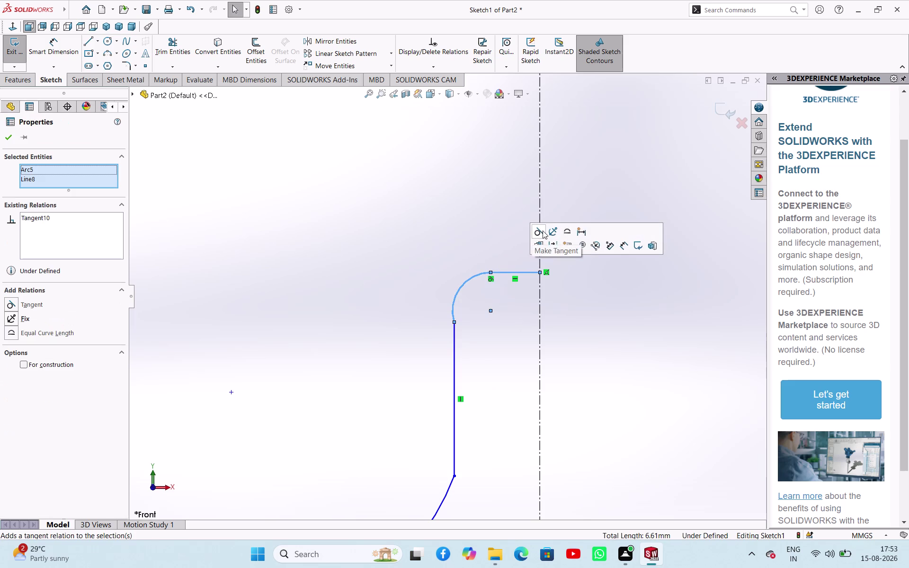
click(593, 295)
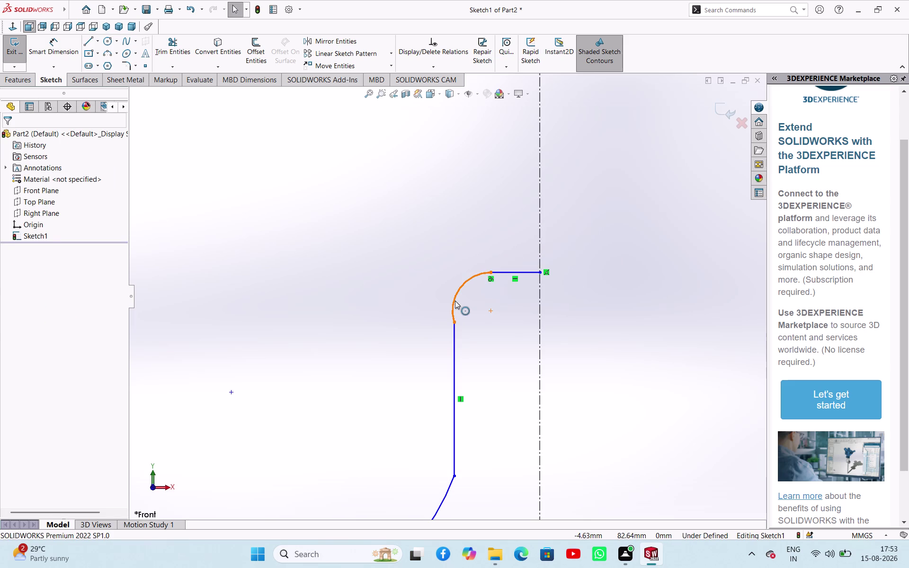
click(455, 300)
click(454, 344)
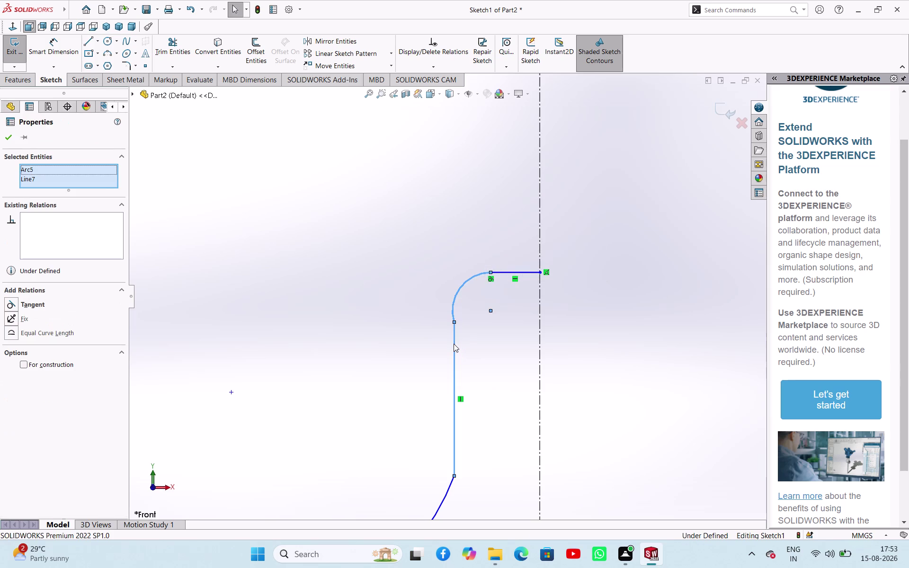
click(480, 305)
click(489, 375)
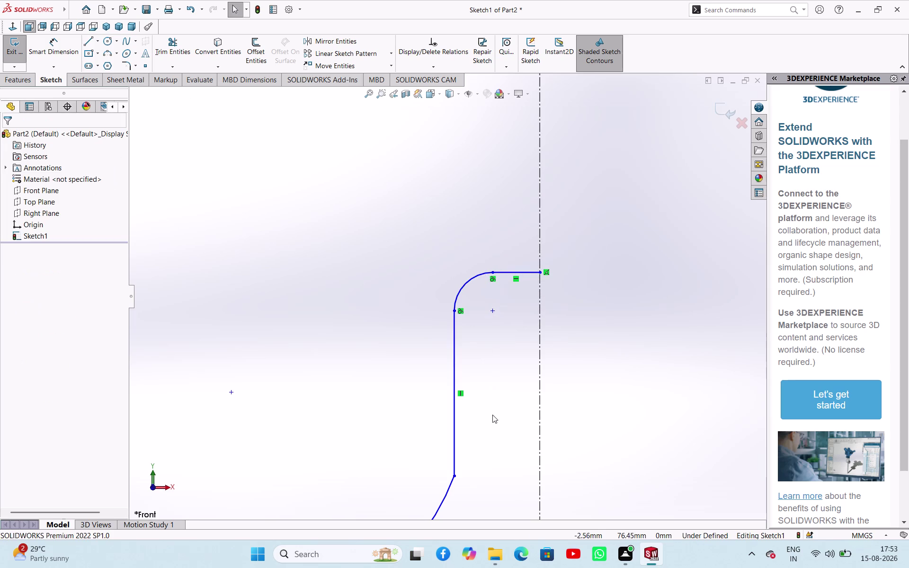
Make the lower curve tangent to the profile's vertical line.
click(454, 456)
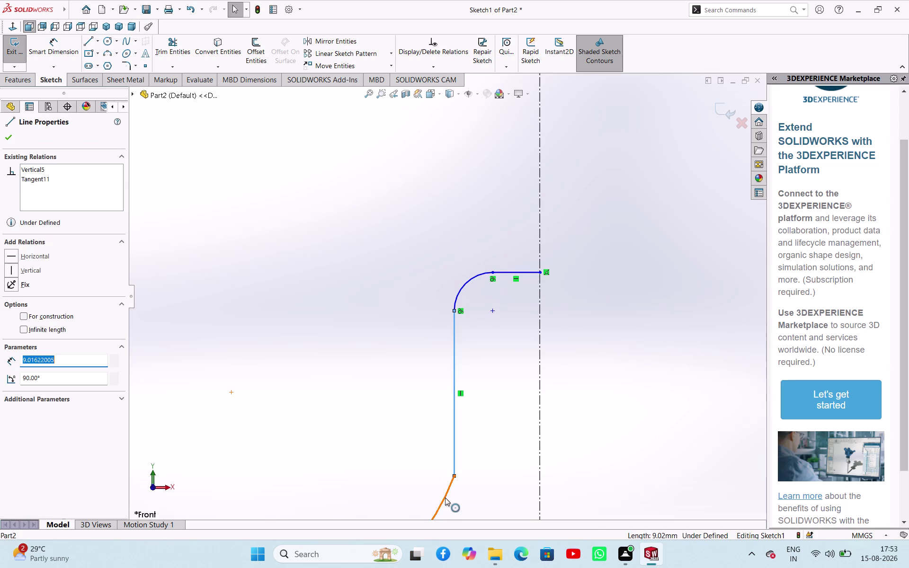
click(445, 497)
click(473, 456)
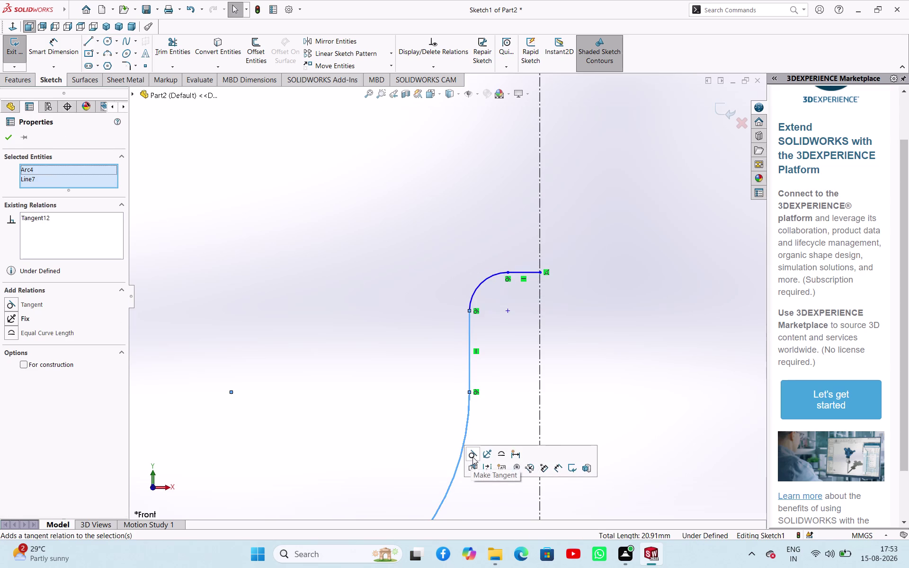
click(583, 397)
scroll(up, 3)
scroll(up, 3)
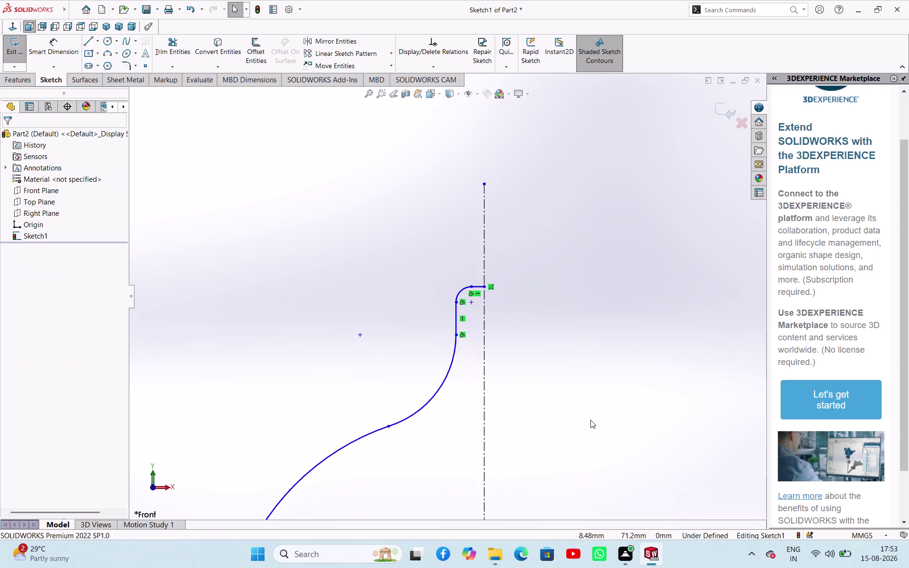
scroll(up, 3)
scroll(down, 3)
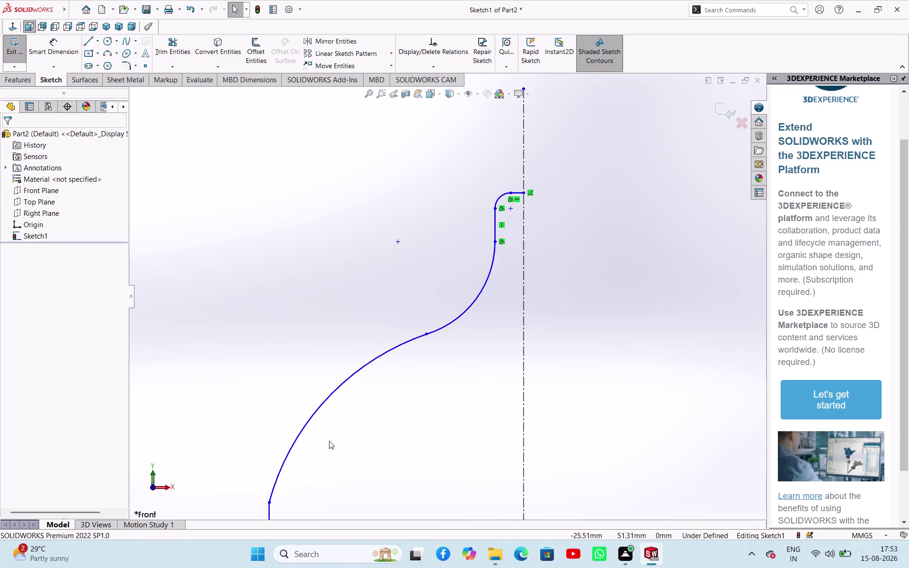
scroll(up, 3)
scroll(up, 3)
Make the large sweeping arc tangent to the lower vertical line.
click(364, 428)
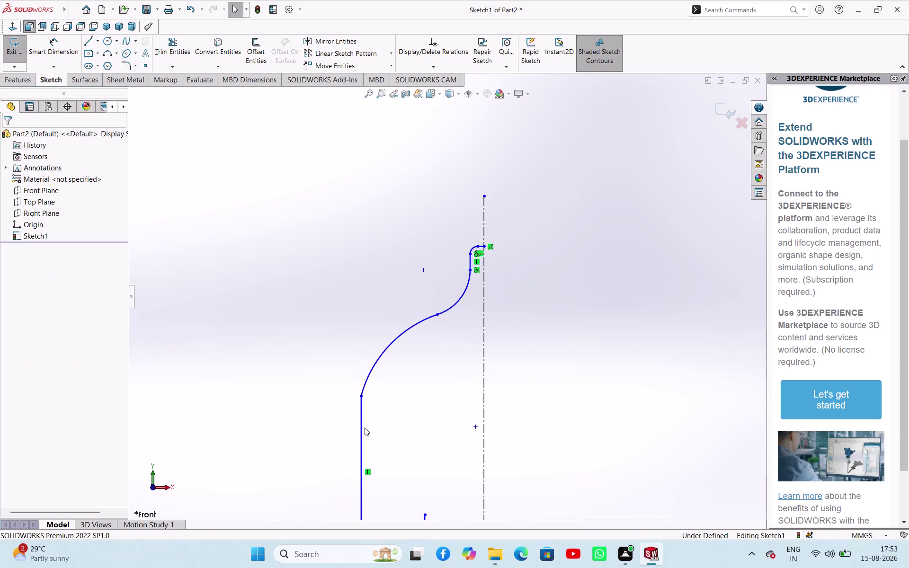
click(363, 428)
click(363, 387)
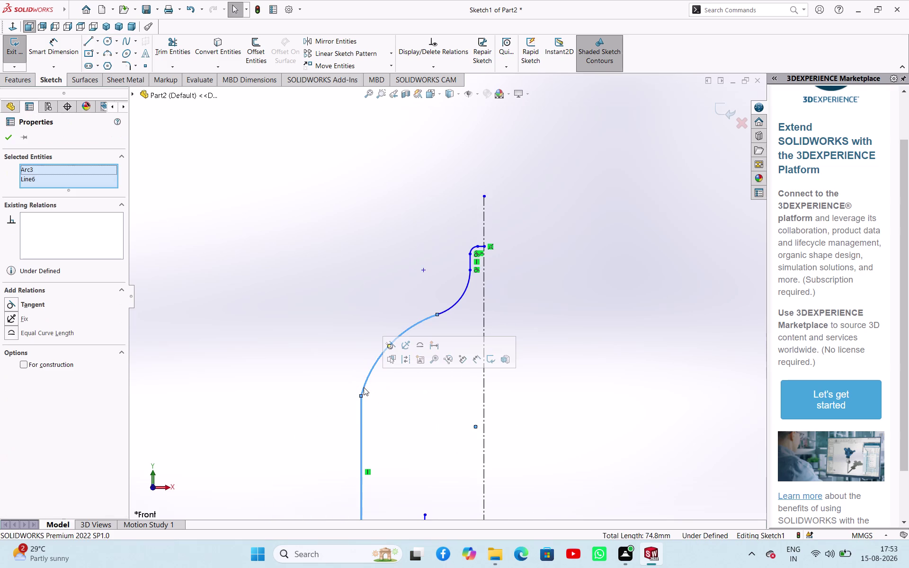
click(395, 349)
click(576, 416)
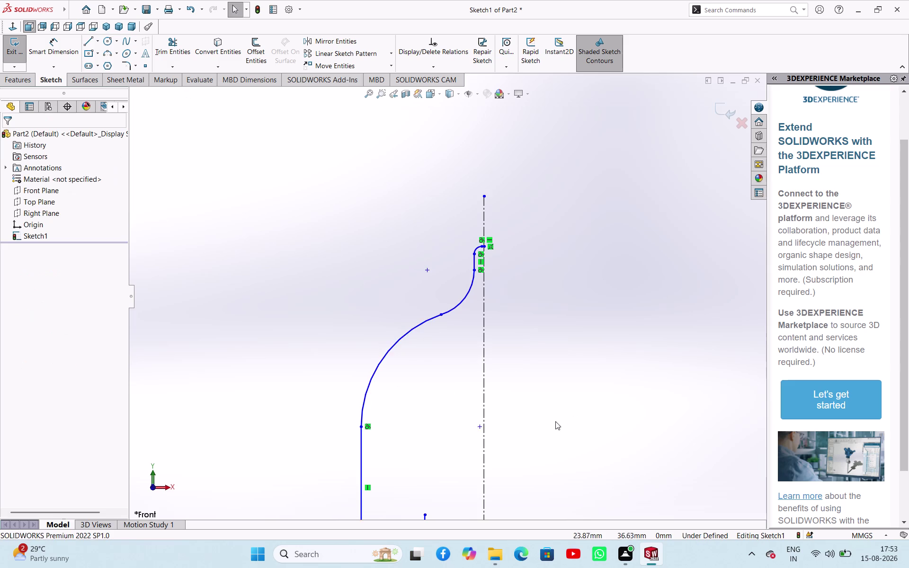
scroll(up, 3)
scroll(up, 3)
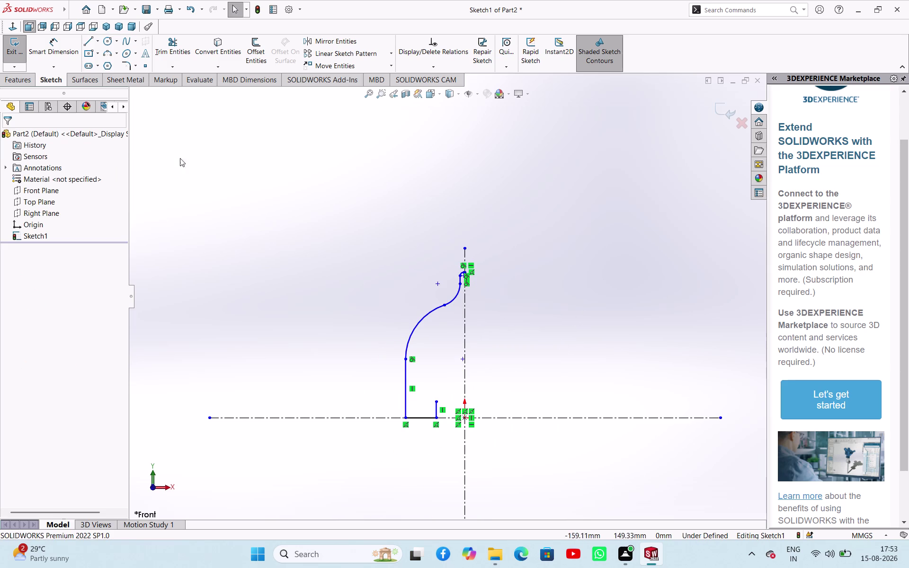
Sketch a short vertical inner line rising from the base step corner.
click(87, 46)
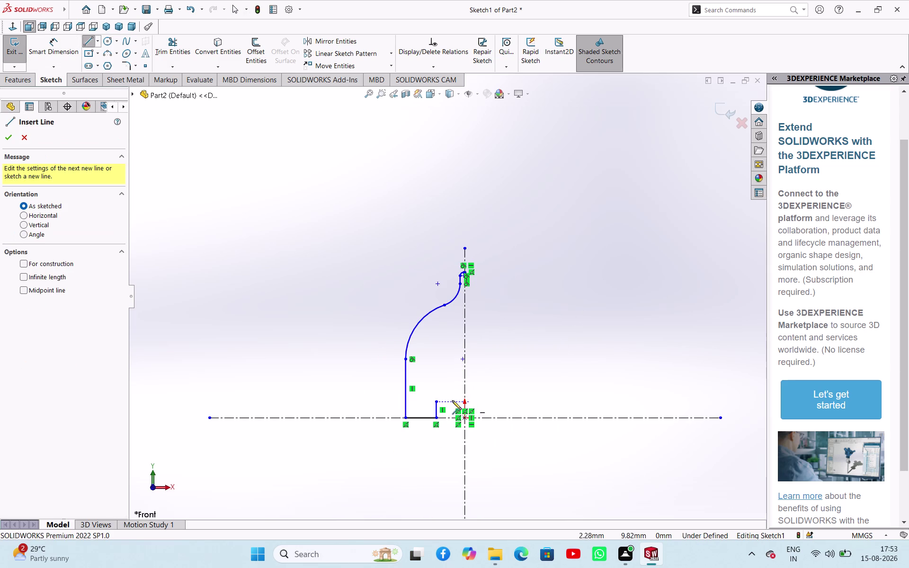
click(434, 401)
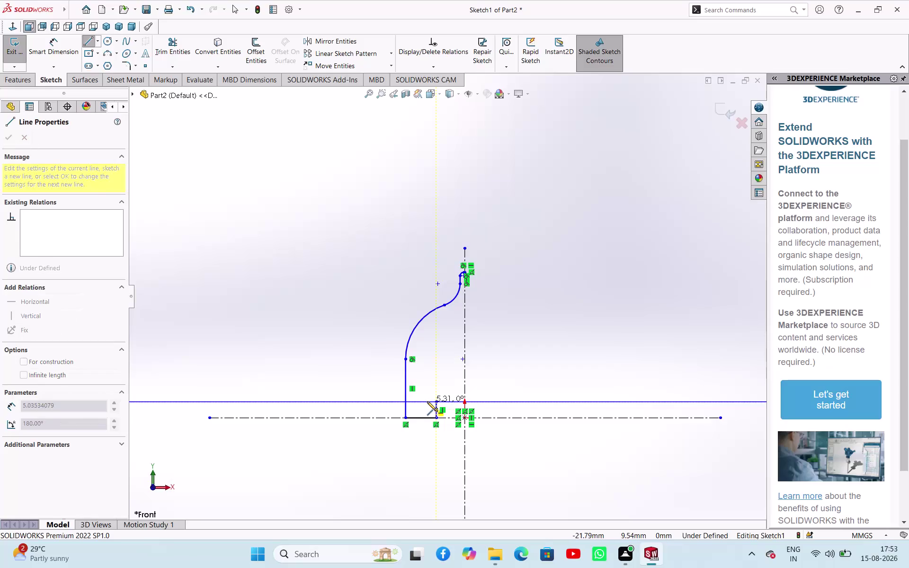
click(427, 402)
click(426, 375)
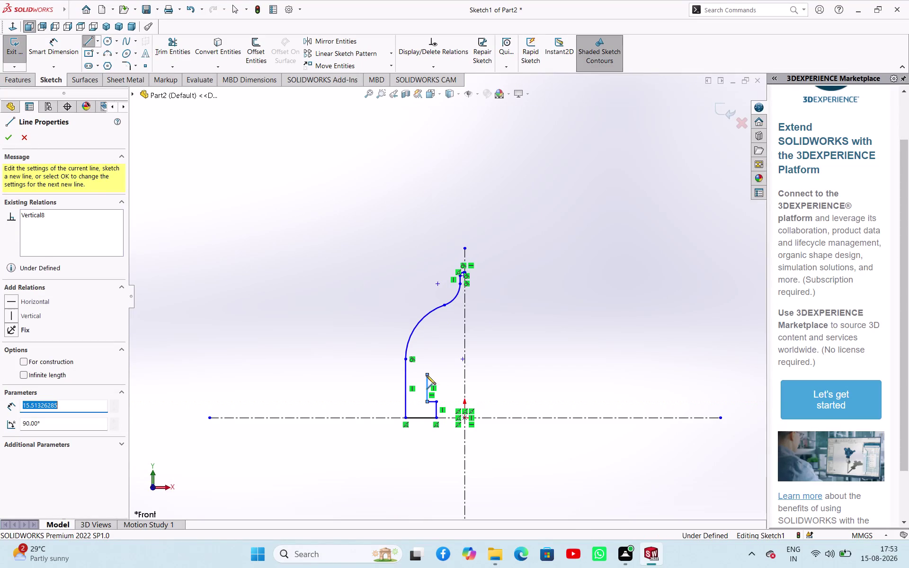
right_click(574, 341)
click(581, 349)
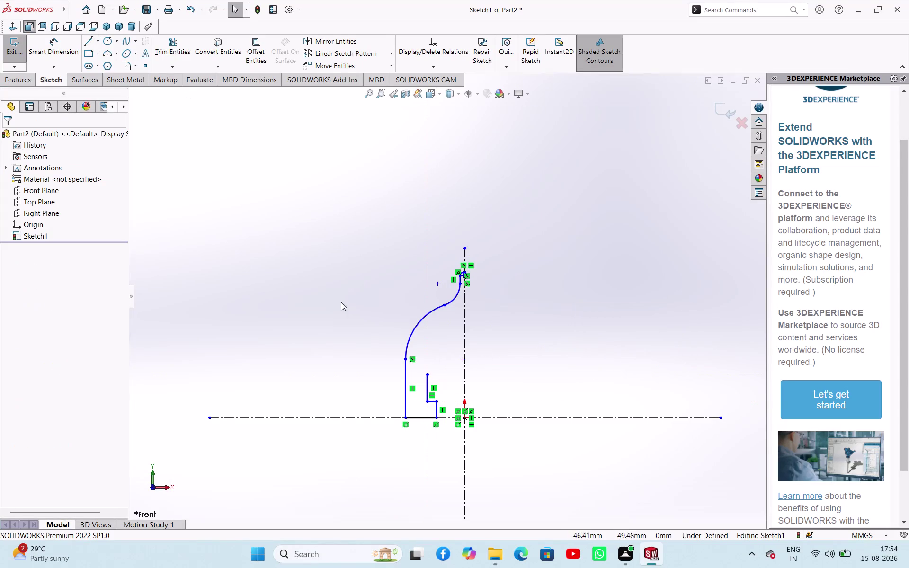
Draw a three-point arc from the new line's top to the centreline.
click(105, 52)
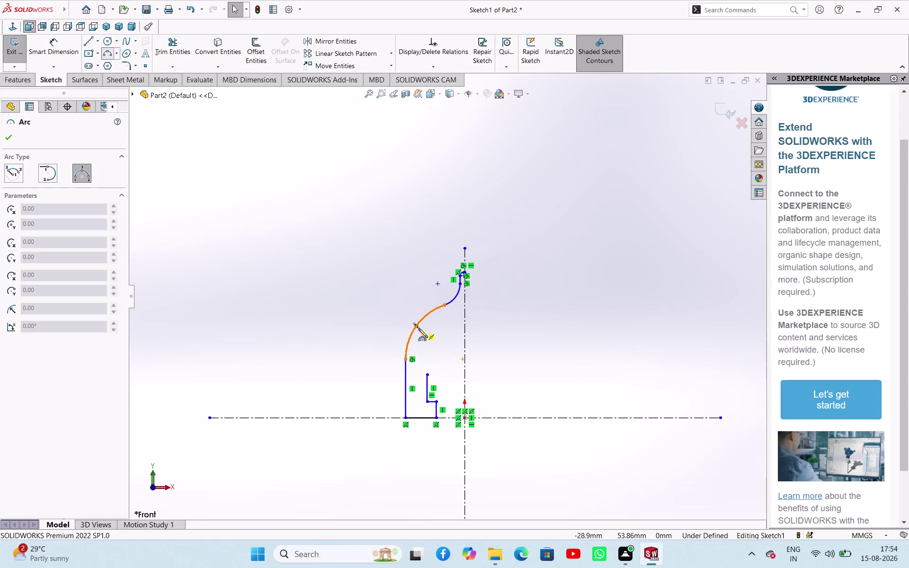
click(428, 374)
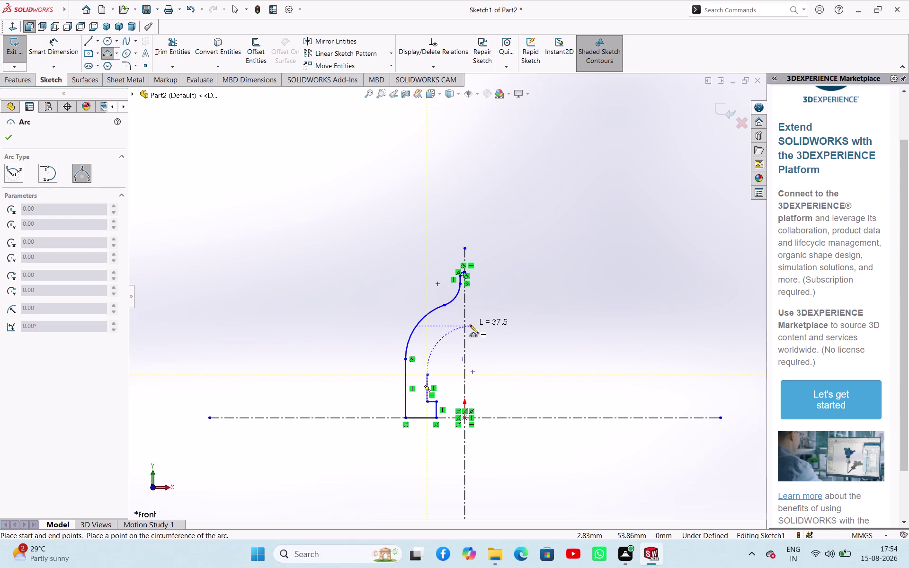
click(466, 325)
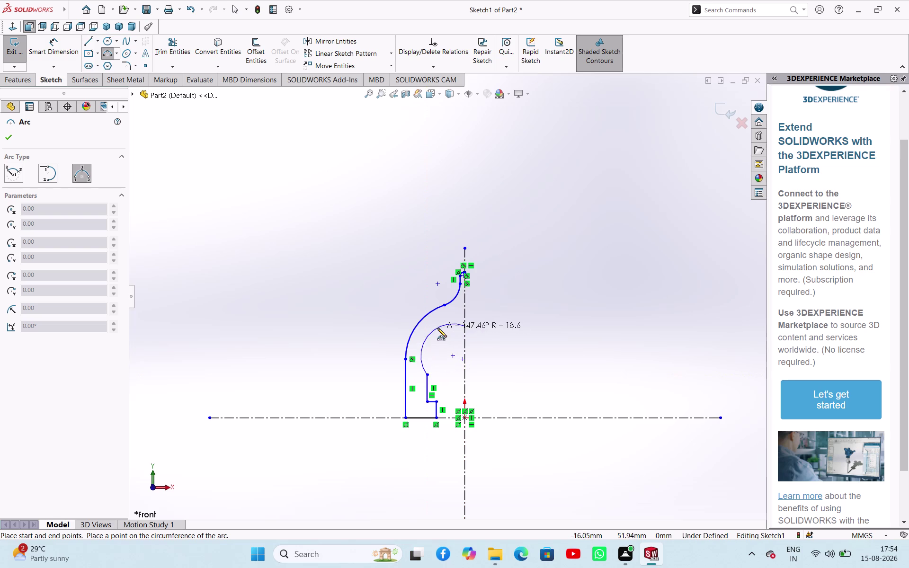
click(439, 331)
right_click(508, 323)
click(519, 329)
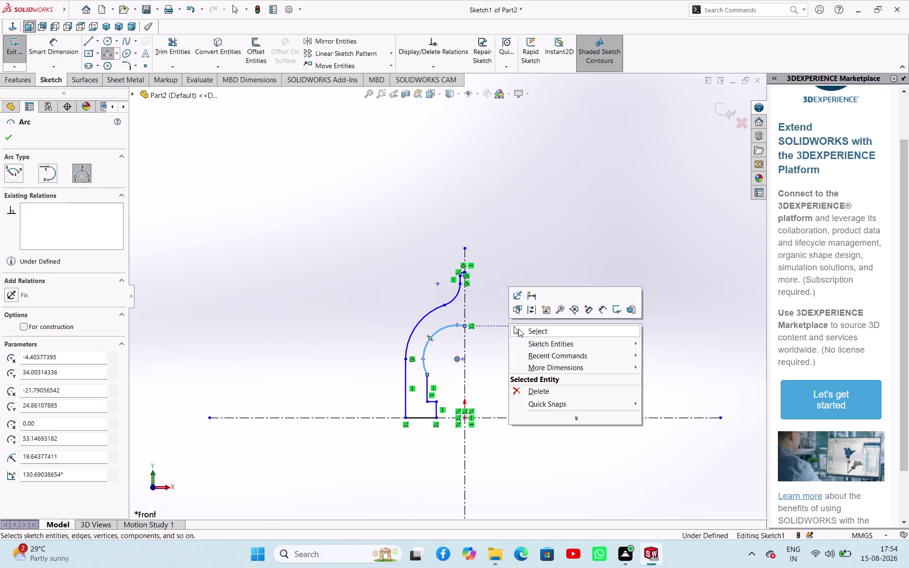
right_drag(526, 344, 534, 232)
click(597, 366)
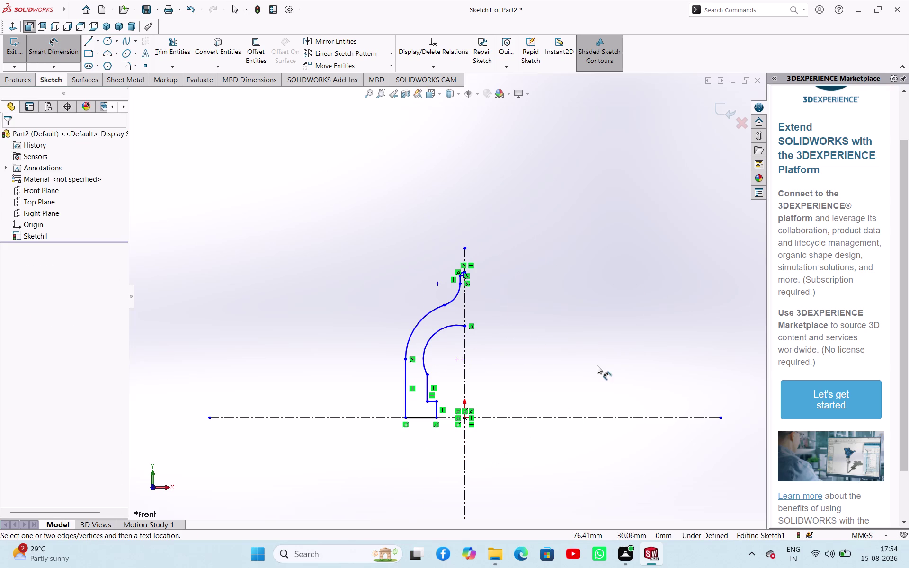
right_click(607, 378)
click(631, 411)
click(520, 319)
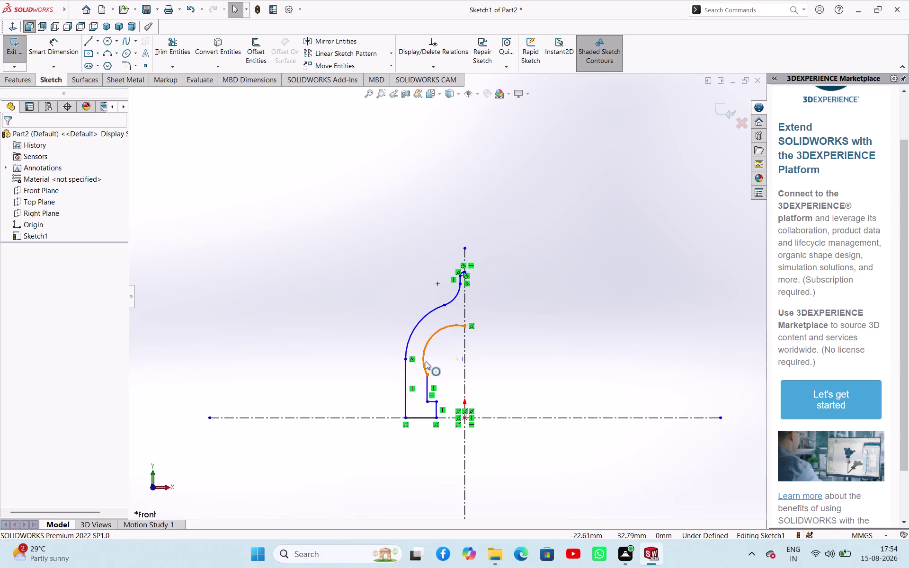
Make the inner arc tangent to the vertical line.
click(425, 361)
click(426, 382)
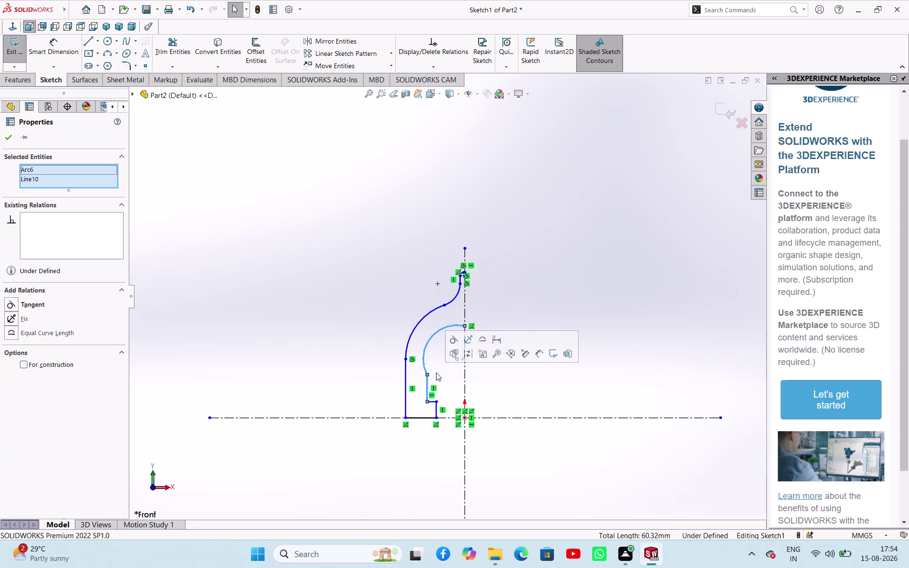
click(454, 342)
click(566, 389)
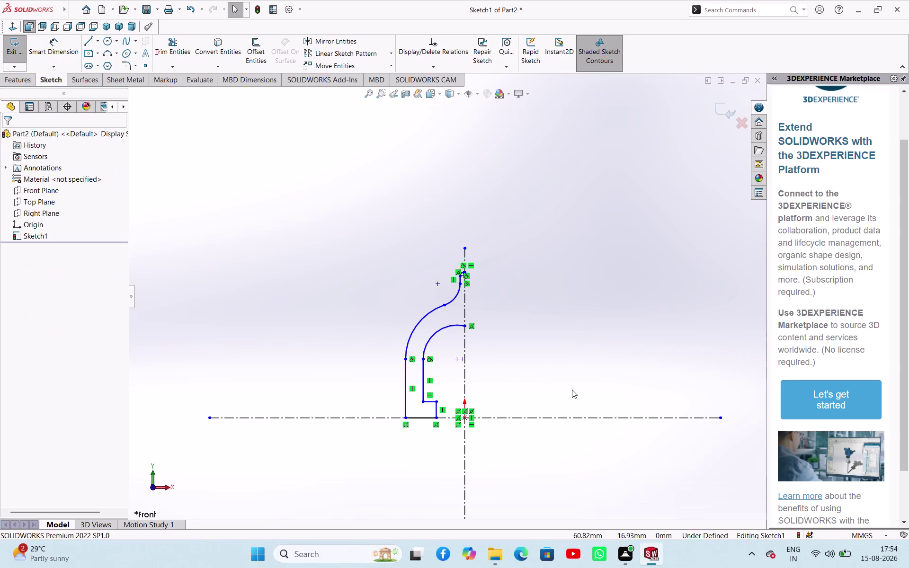
scroll(up, 3)
scroll(down, 3)
scroll(down, 3)
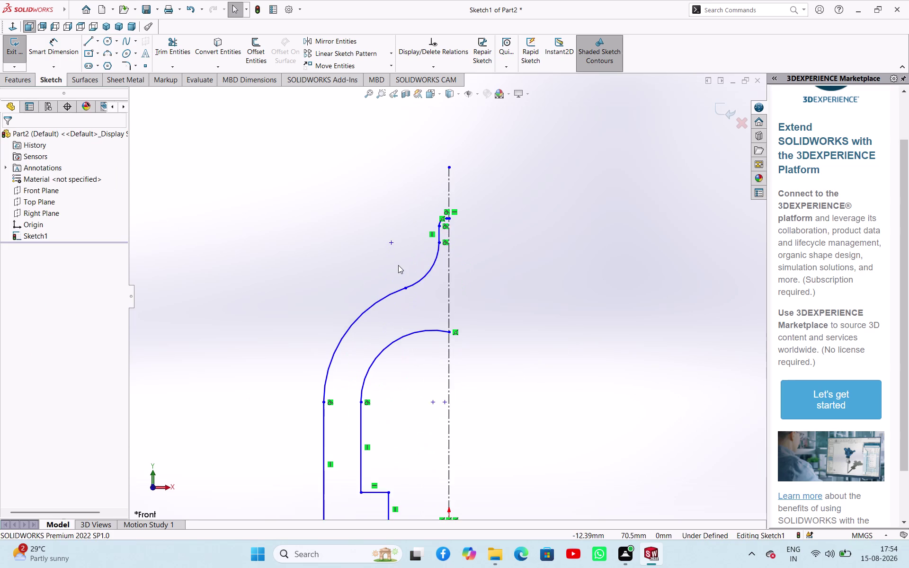
scroll(down, 3)
scroll(down, 3)
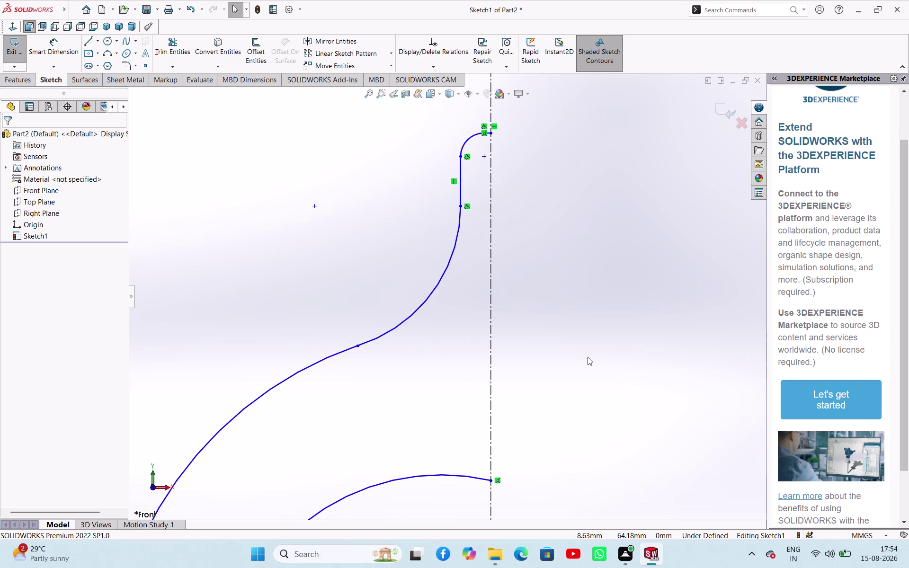
scroll(up, 3)
scroll(up, 3)
scroll(up, 3)
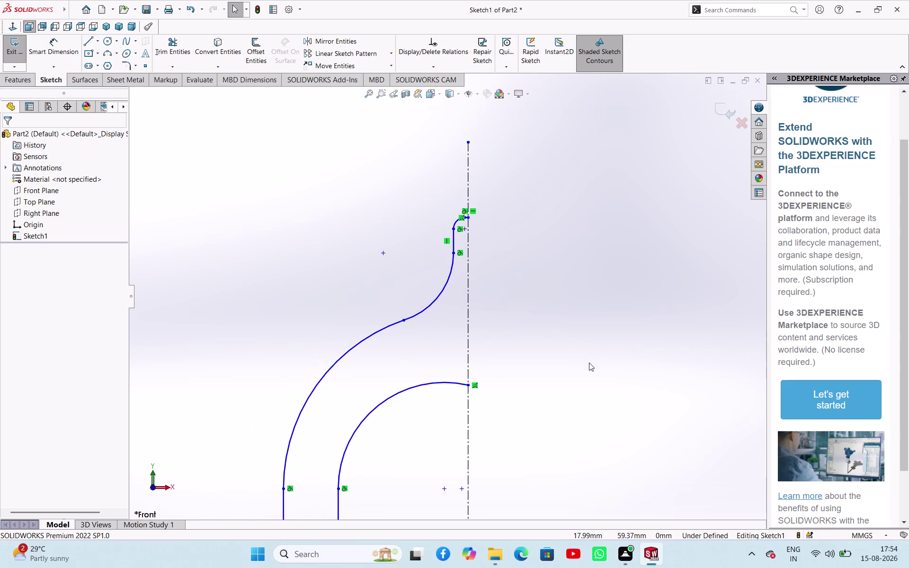
scroll(up, 3)
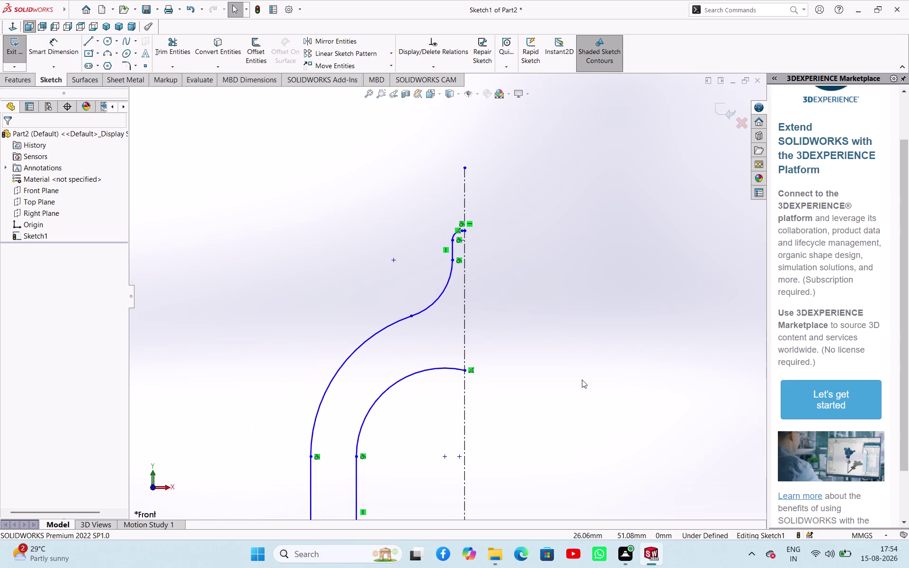
scroll(up, 3)
scroll(down, 3)
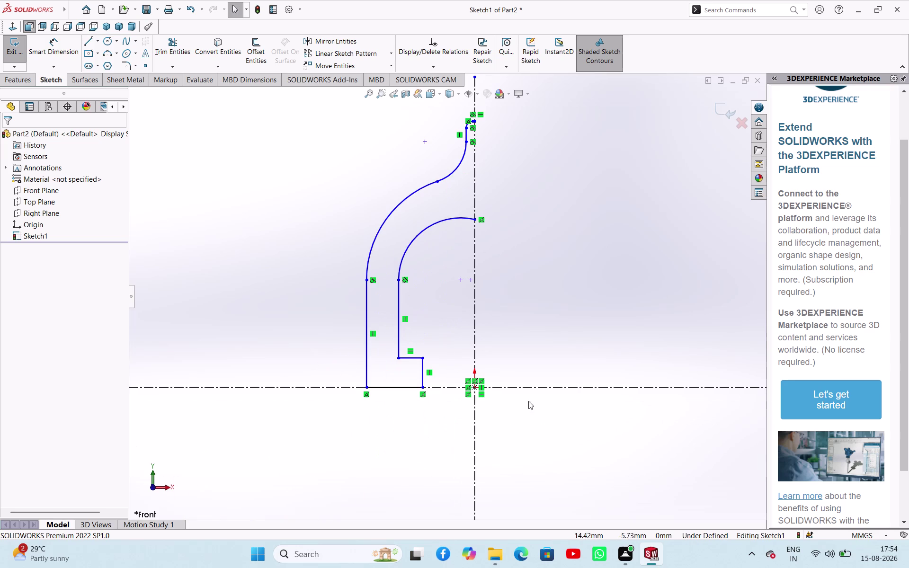
right_drag(541, 391, 550, 298)
Dimension the base step width to 4.00 mm.
click(424, 378)
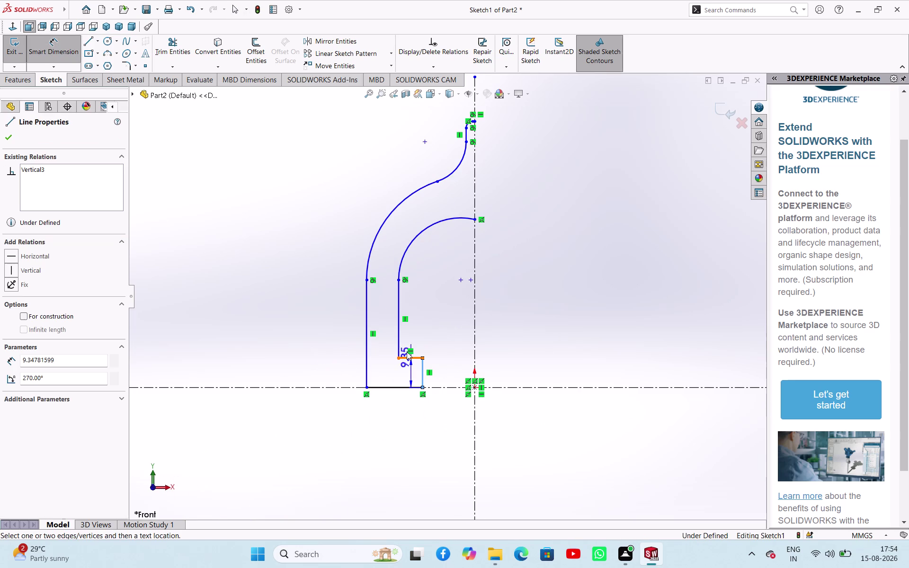
click(397, 338)
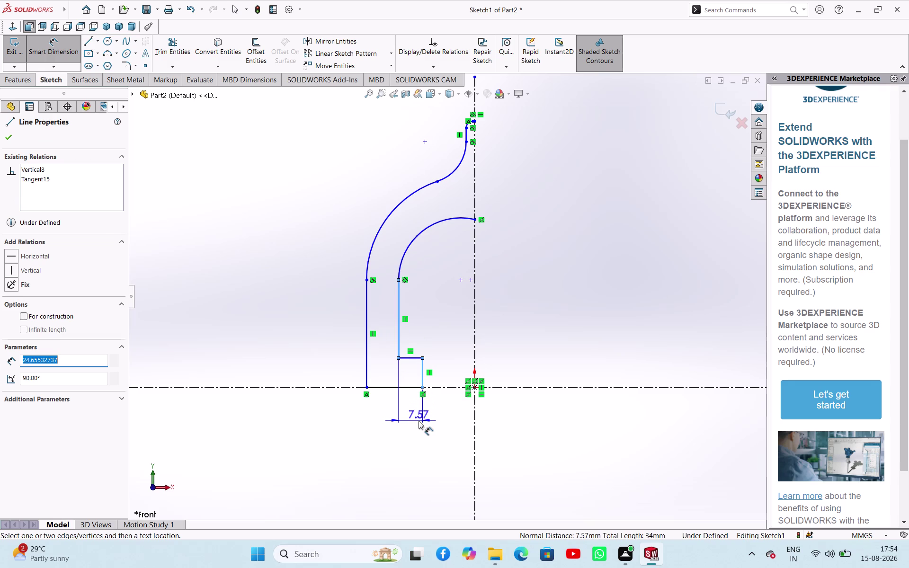
click(419, 420)
key(4)
key(Return)
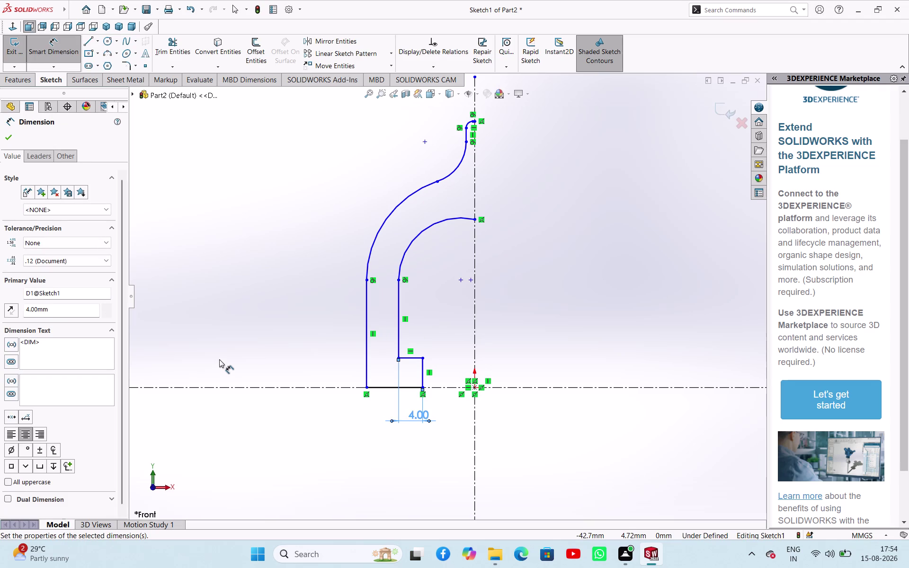
Place a horizontal dimension from the outer wall to the centreline.
click(366, 388)
click(473, 428)
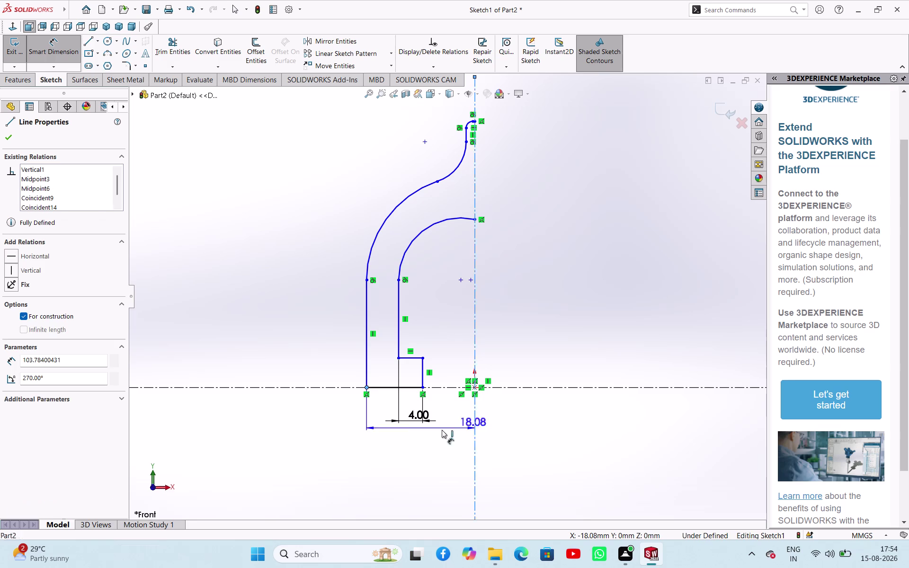
click(395, 453)
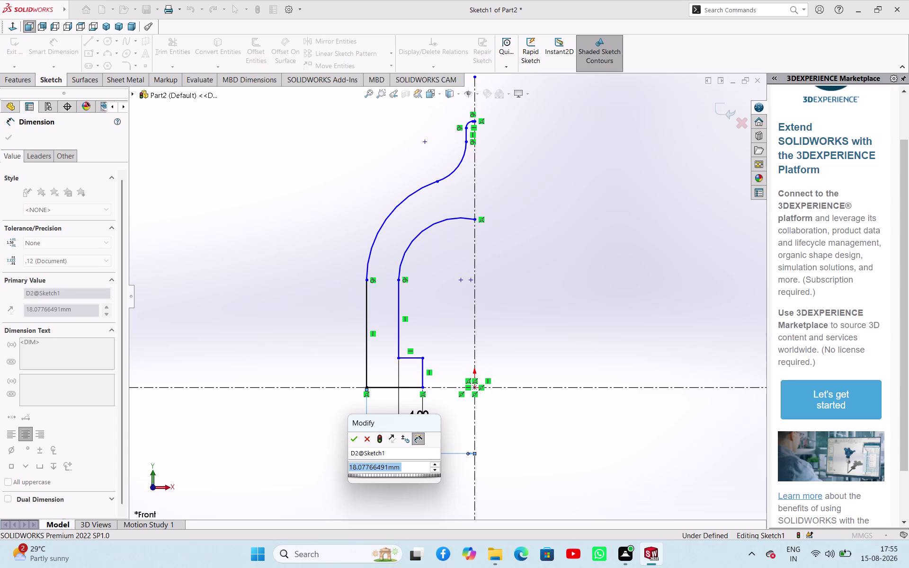
Set the outer wall distance from the centreline to 23.00 mm.
key(2)
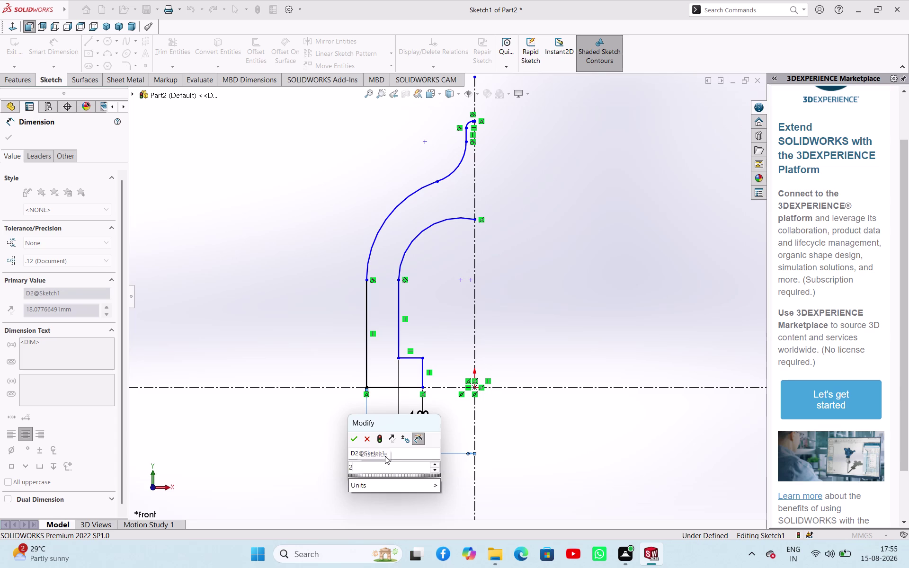
key(3)
key(Return)
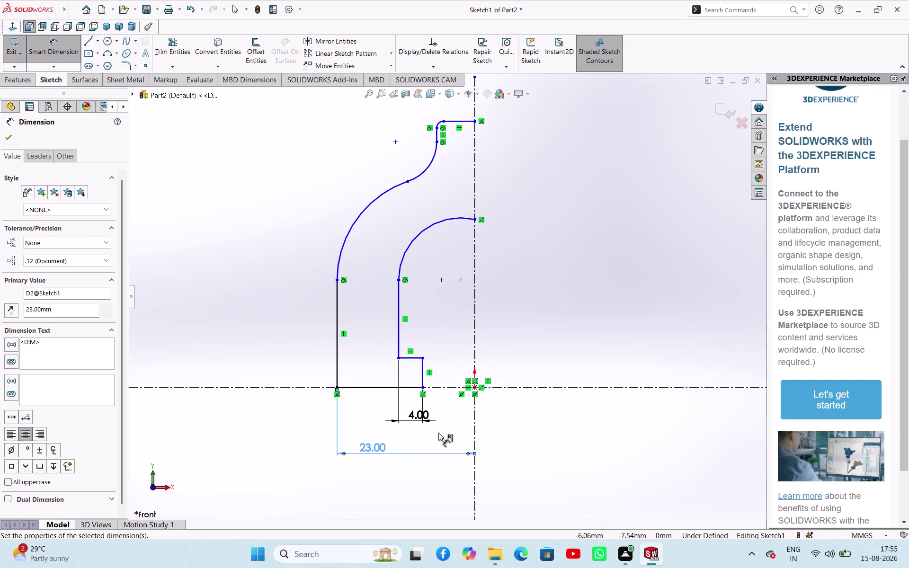
Dimension the inner wall to the centreline as 27/2 (13.50 mm).
click(399, 338)
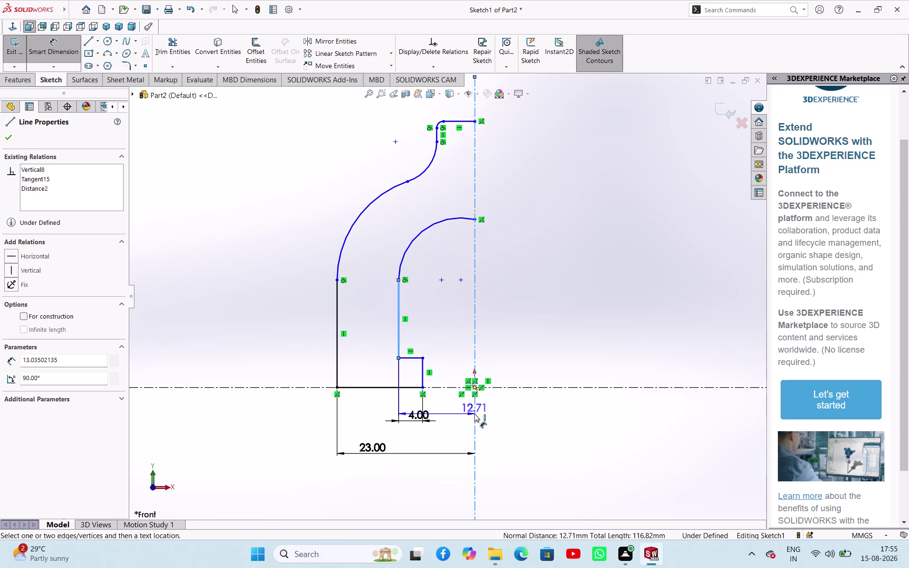
click(475, 414)
click(264, 412)
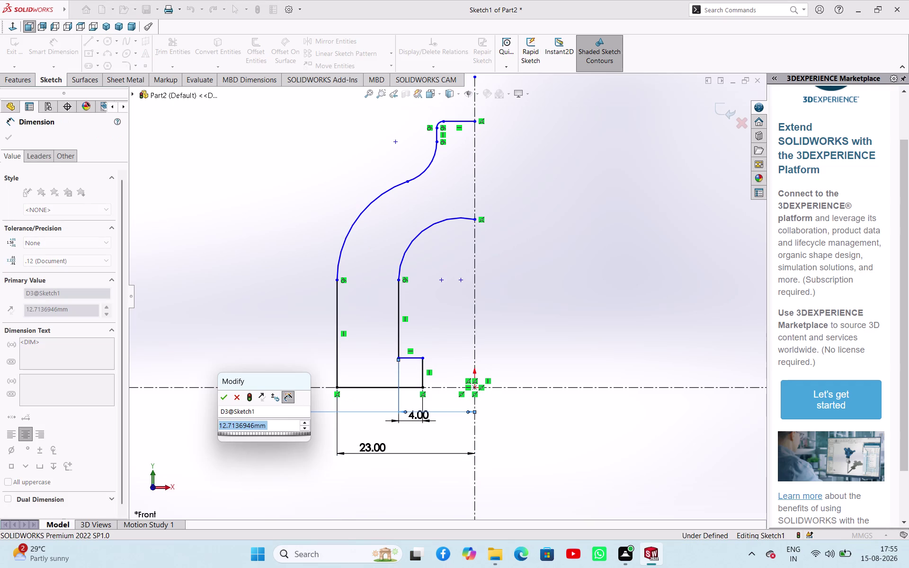
text(27)
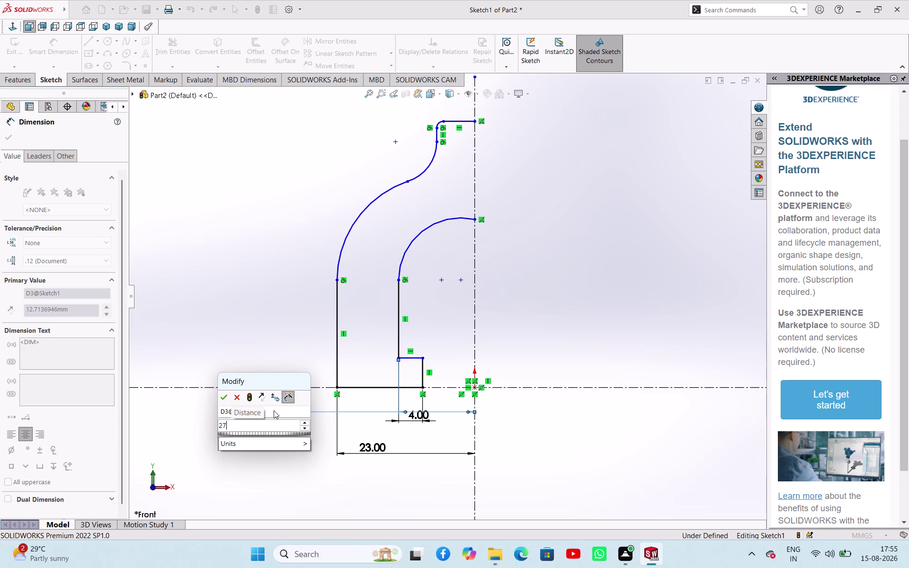
text(/2)
key(Return)
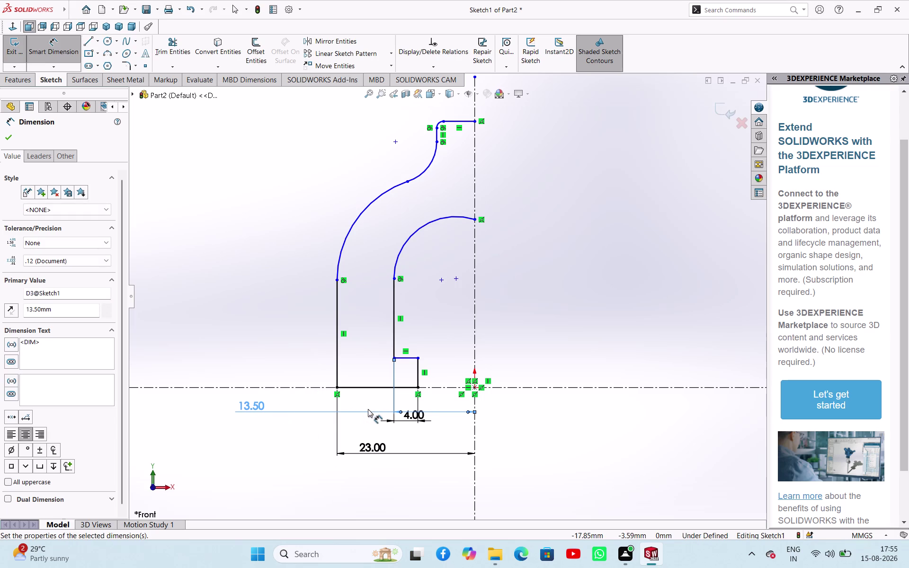
Start another outer wall to centreline dimension, which triggers an over-define warning.
click(393, 349)
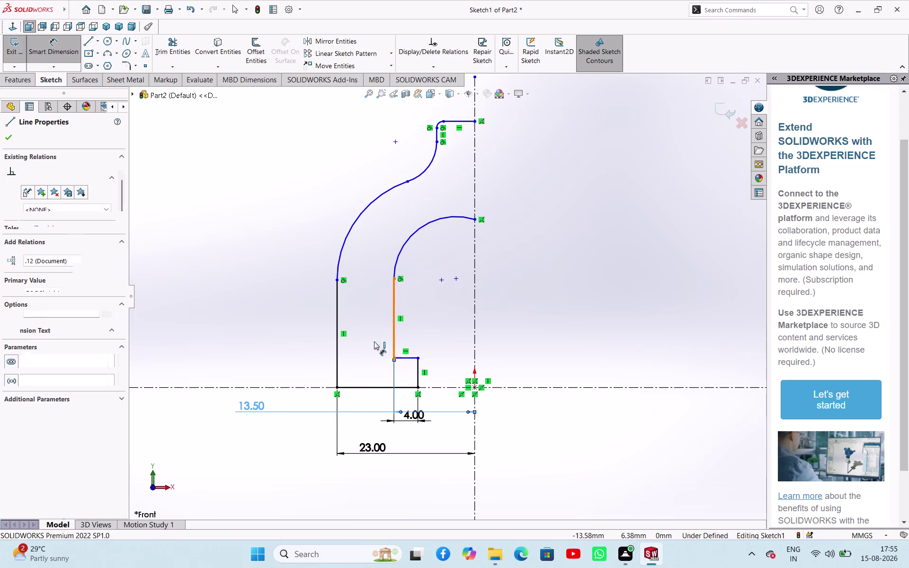
click(339, 319)
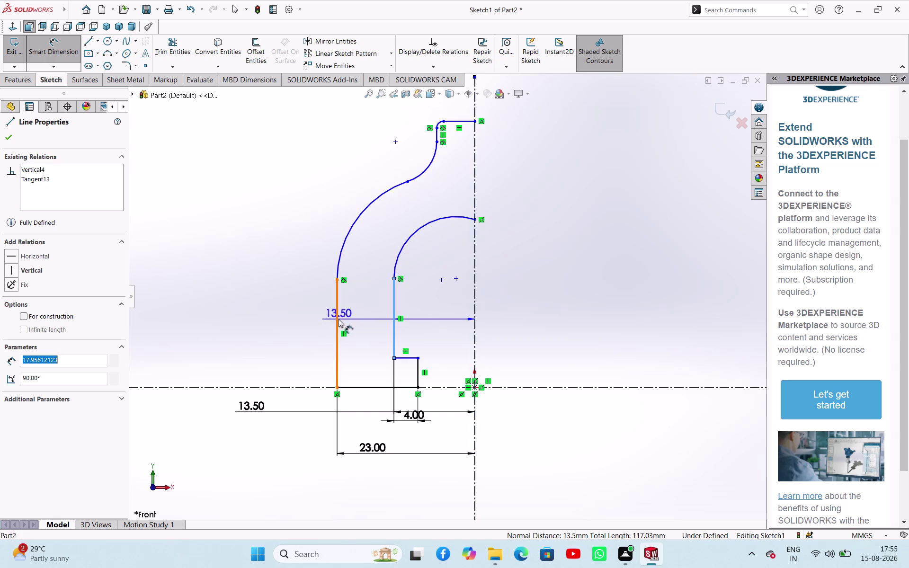
click(276, 332)
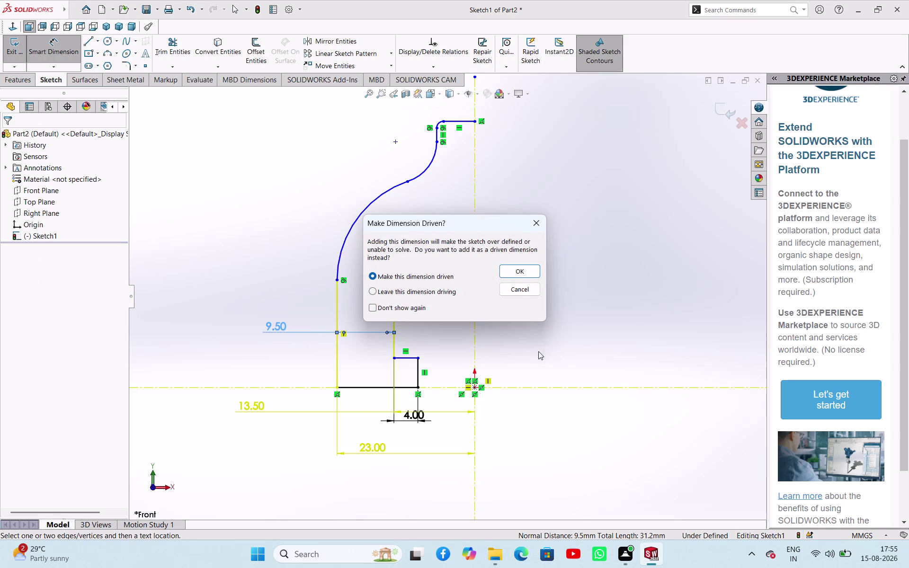
Cancel the over-defining wall dimension and the base step top-edge dimension.
click(540, 230)
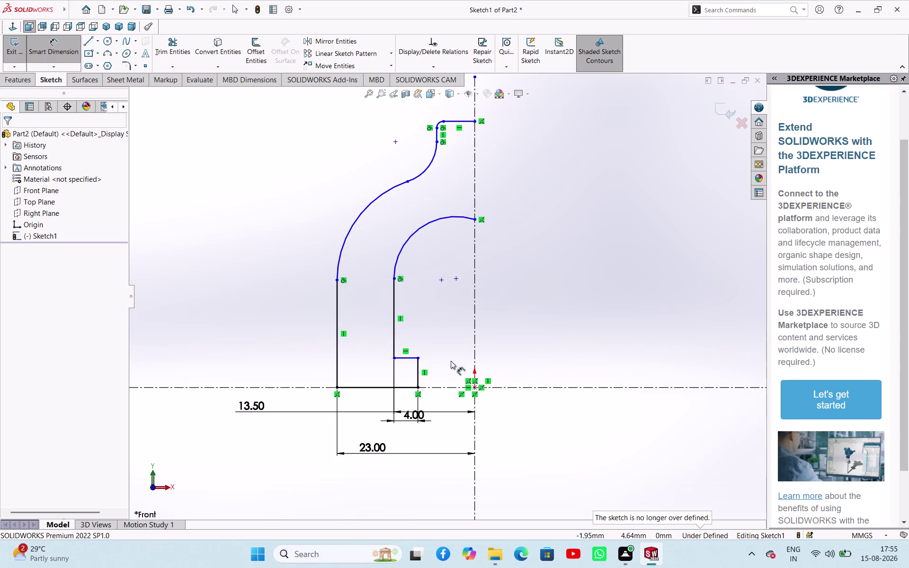
click(405, 359)
click(506, 335)
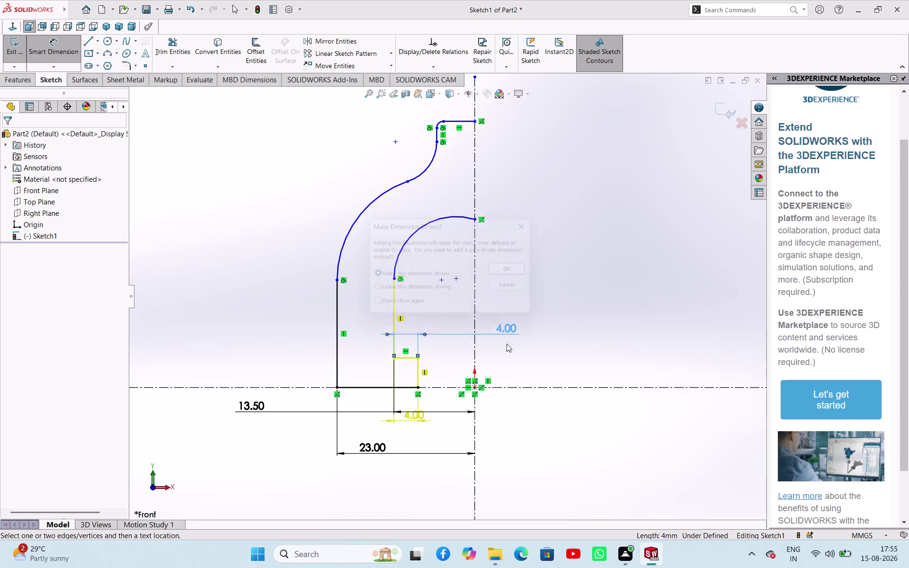
click(515, 287)
click(572, 344)
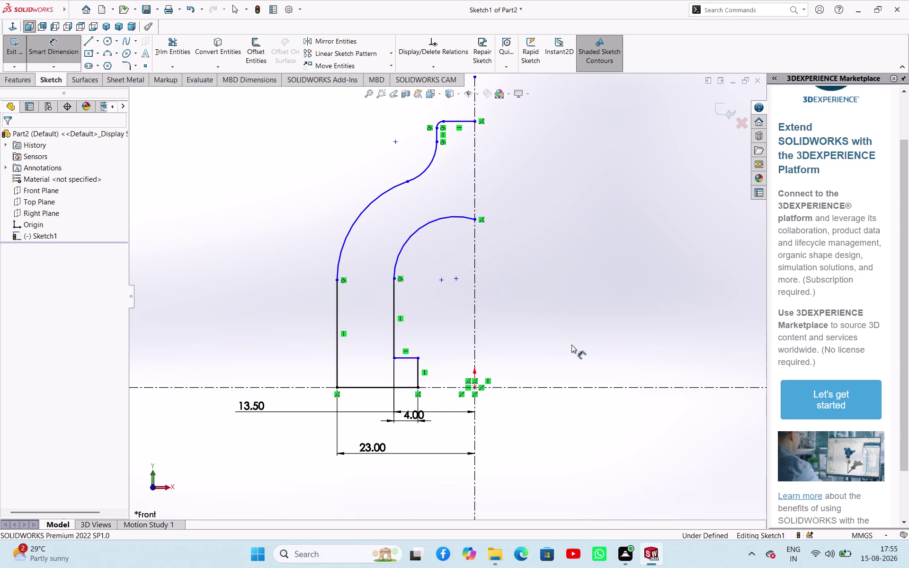
Replace the 13.50 dimension with a step edge to centreline dimension of 27/2.
click(514, 344)
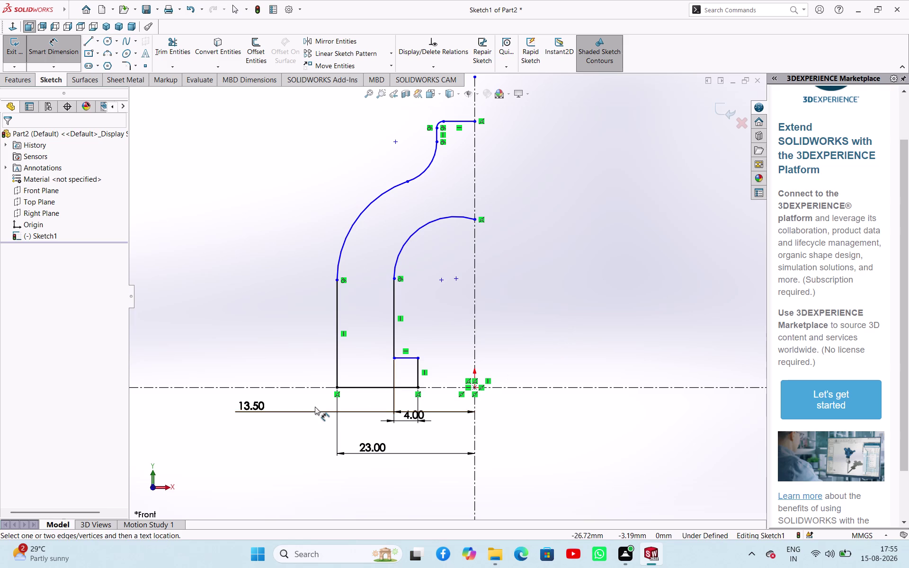
click(316, 411)
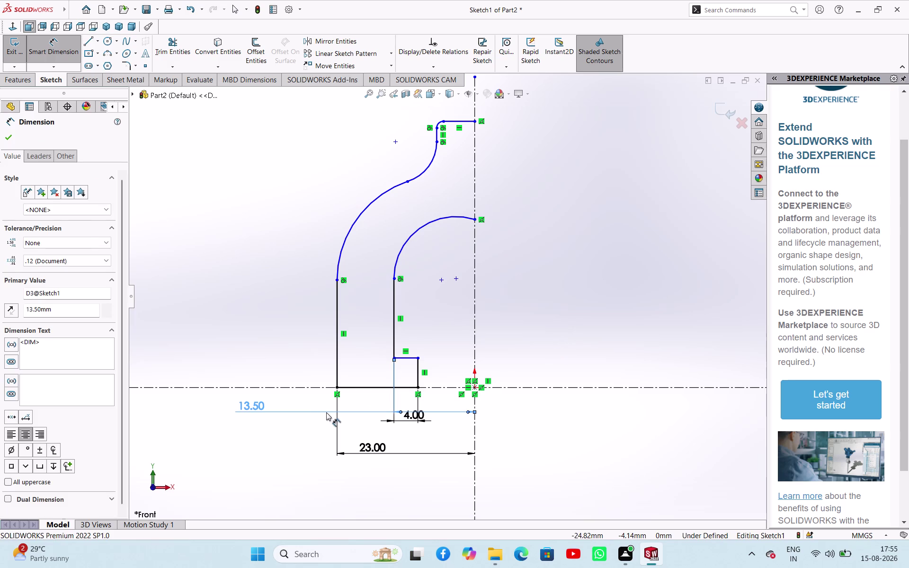
key(Delete)
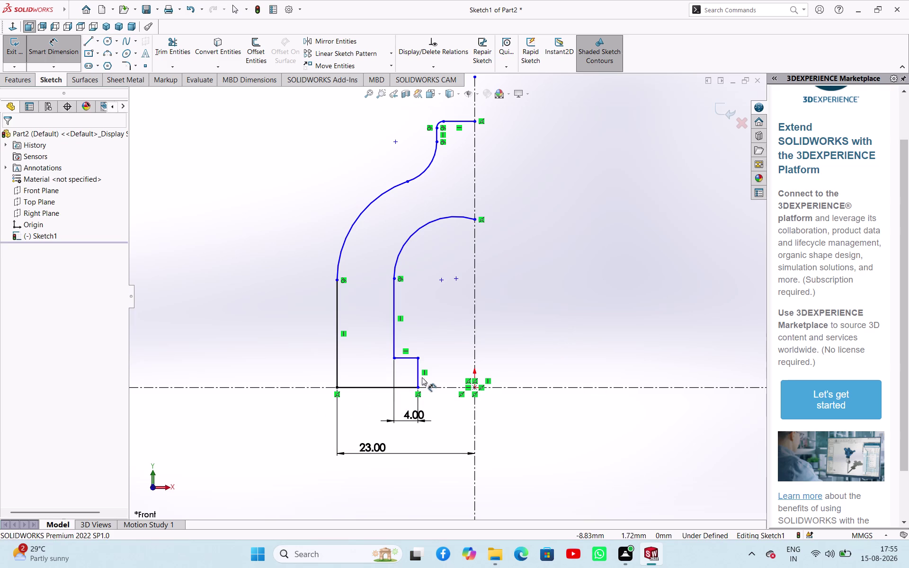
click(417, 375)
click(475, 356)
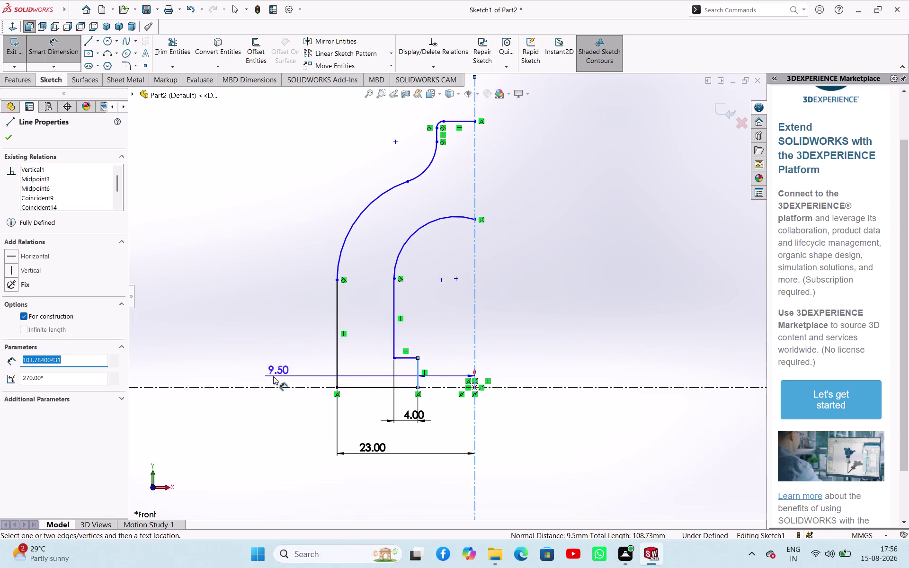
click(273, 376)
text(27)
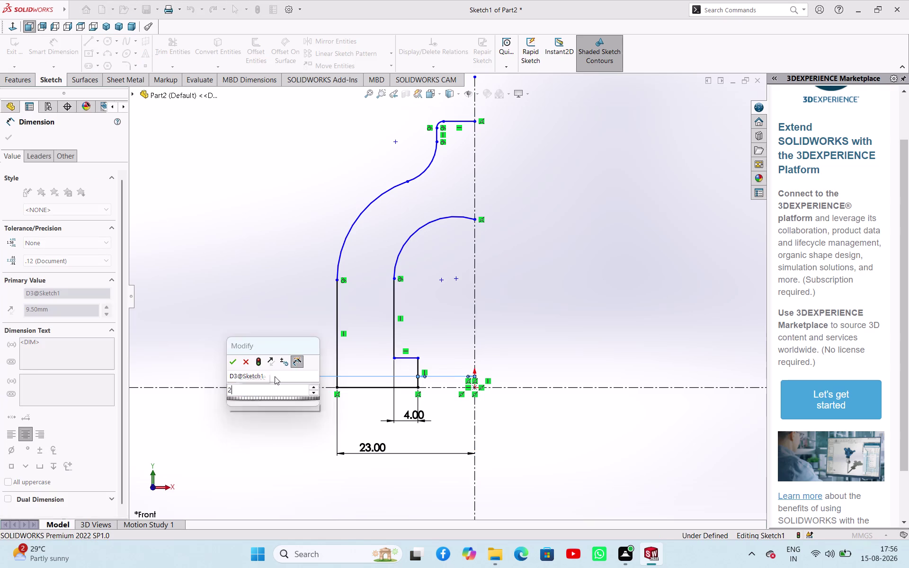
text(/2)
key(Return)
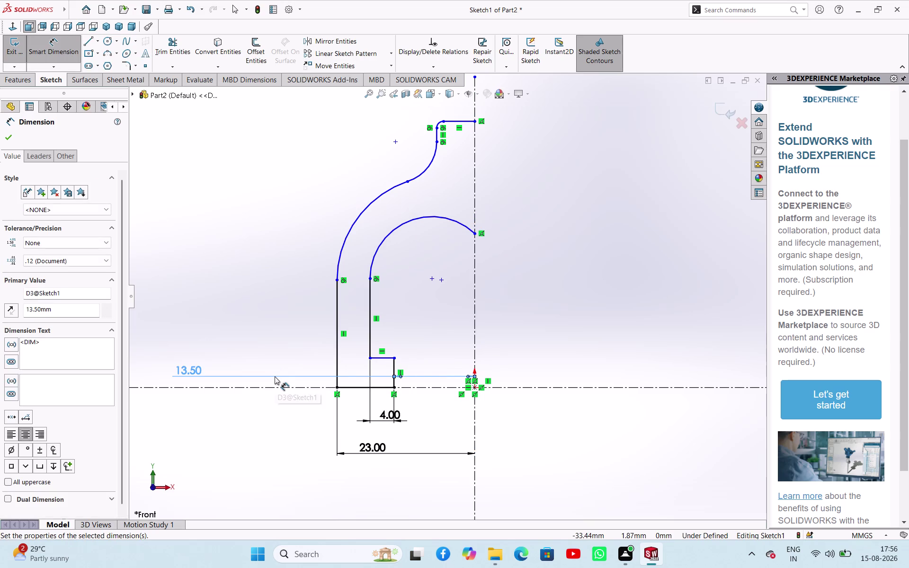
Attempt inner wall and wall gap dimensions, cancelling both as over-defining.
click(369, 338)
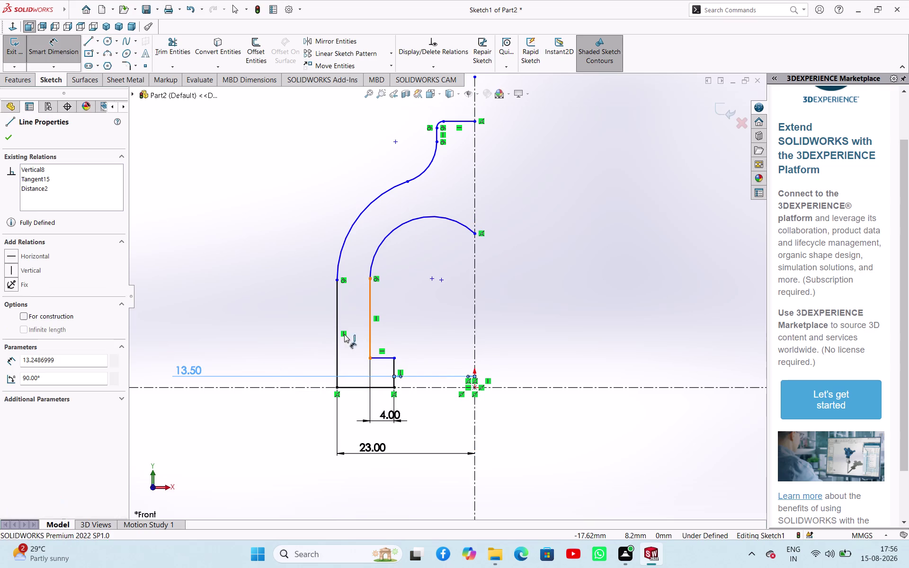
click(340, 326)
click(530, 223)
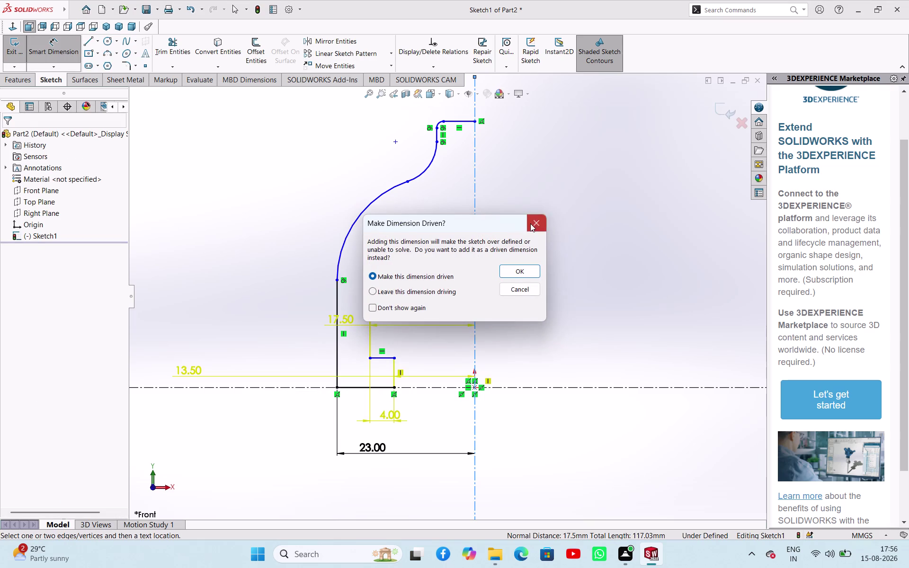
click(337, 307)
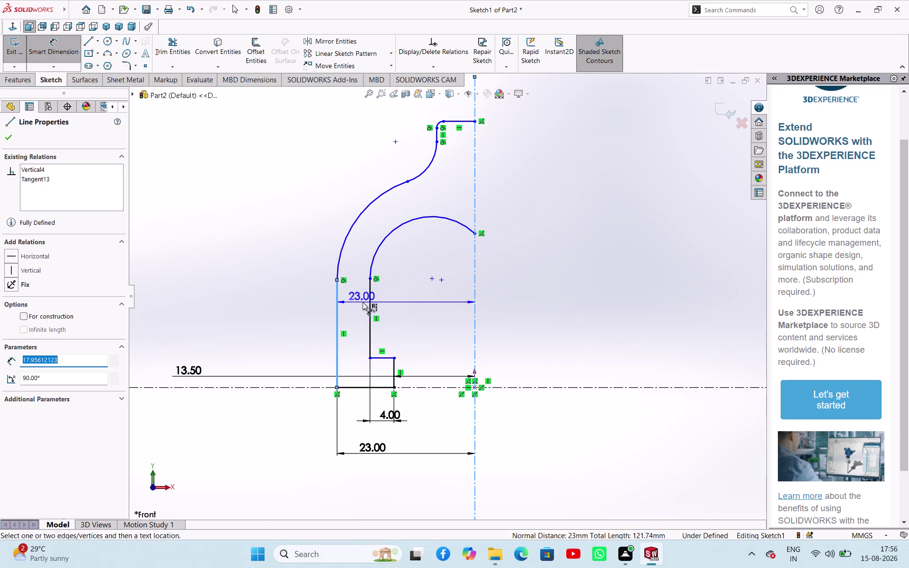
click(369, 302)
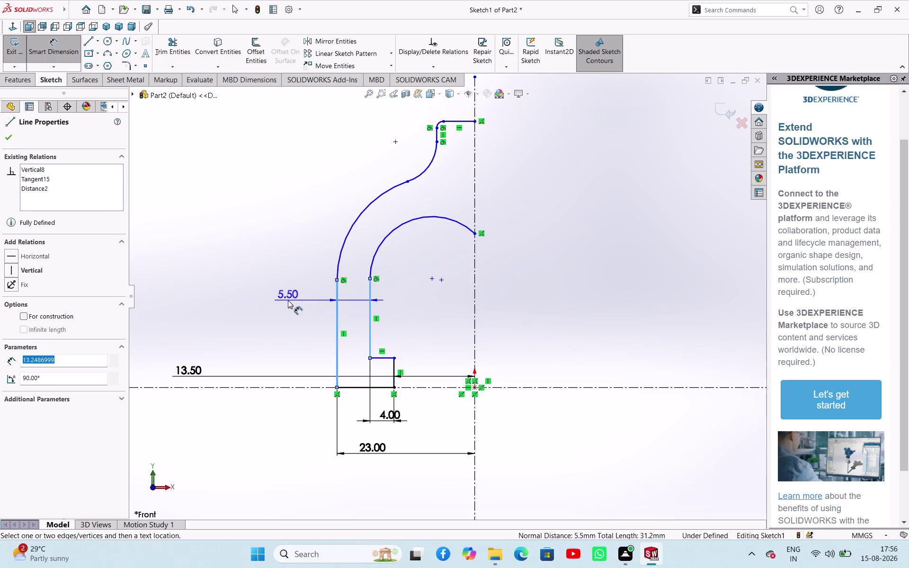
click(288, 300)
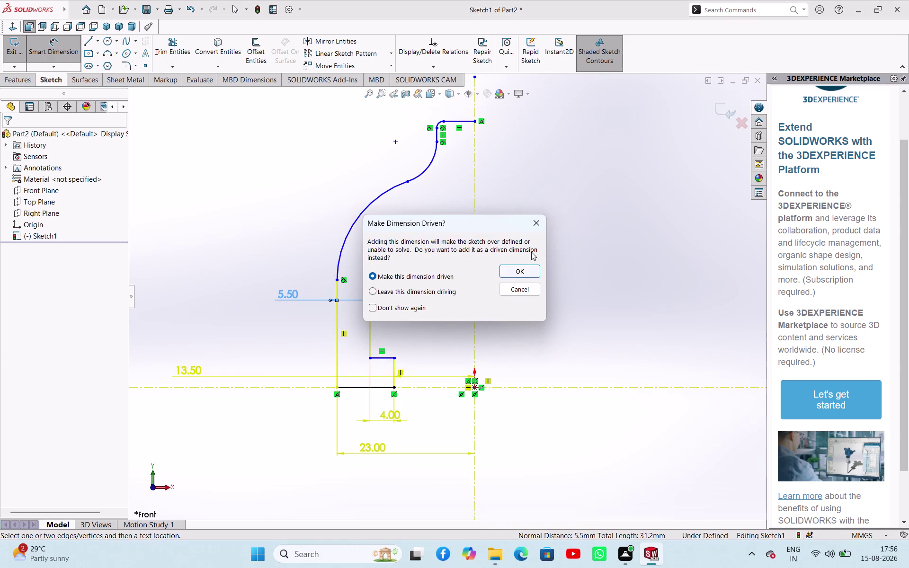
click(536, 225)
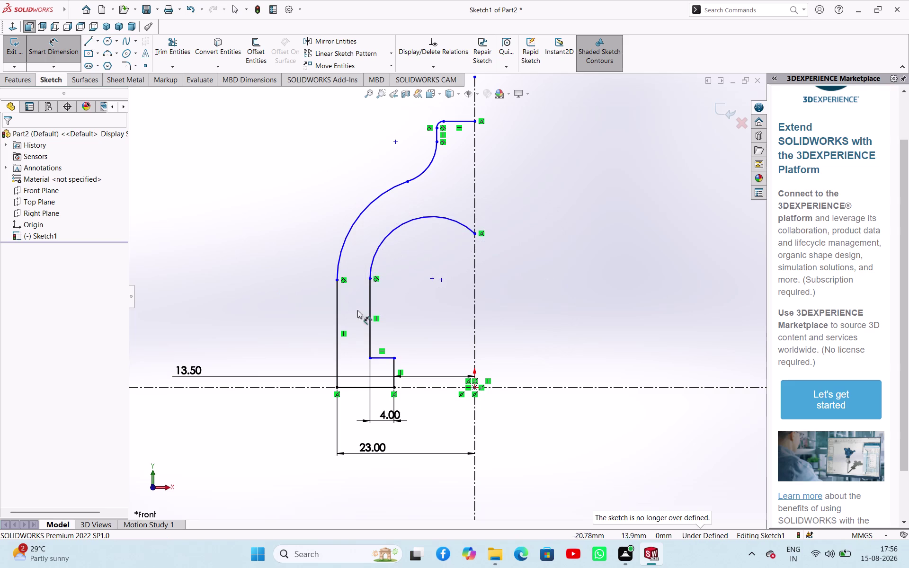
Dimension the base step height between its top edge and the baseline as 3 mm.
click(386, 358)
click(384, 386)
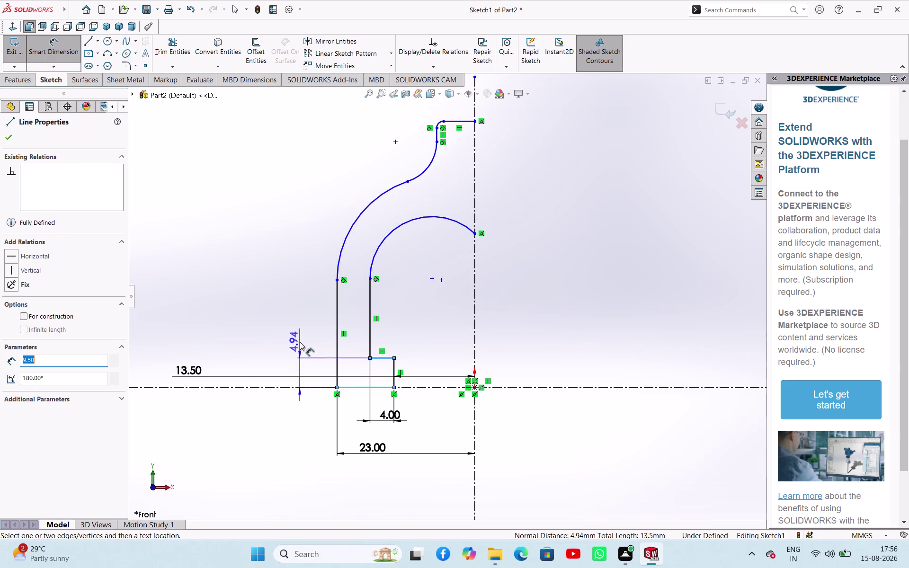
click(300, 342)
key(3)
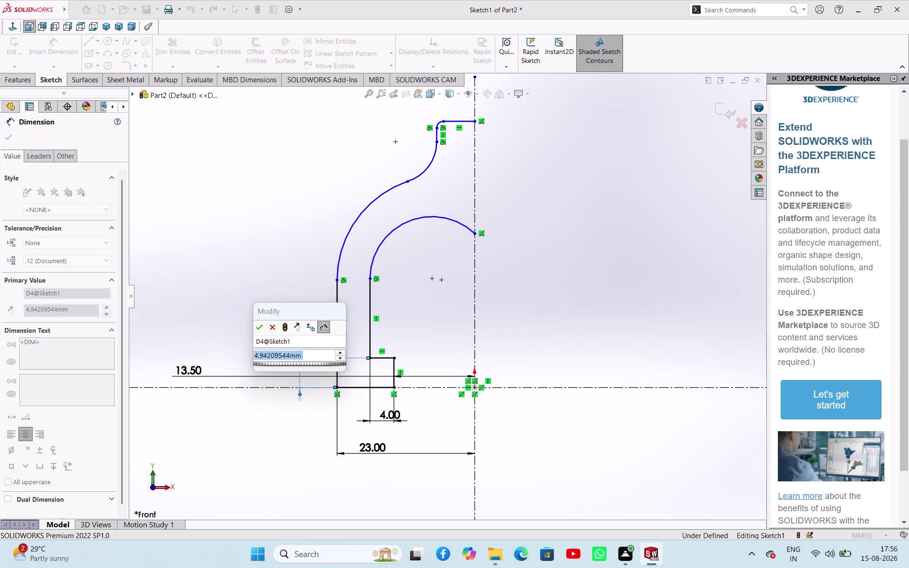
key(Return)
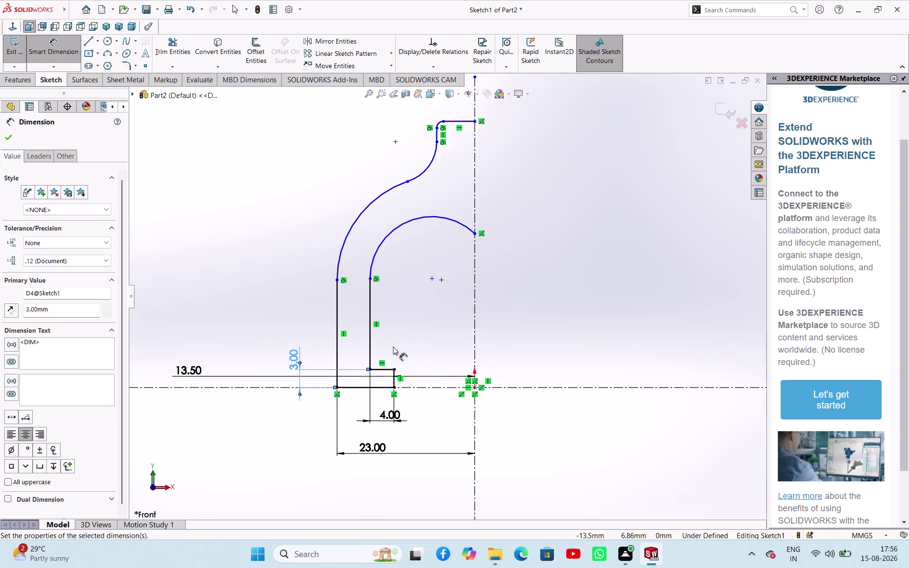
Discard the wall spacing and inner wall length dimension previews.
click(369, 356)
click(336, 344)
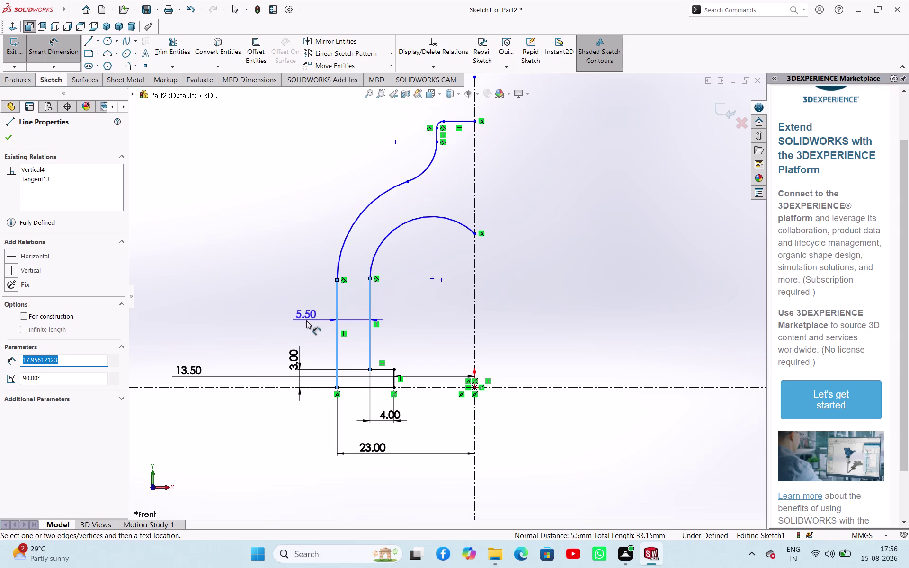
key(Escape)
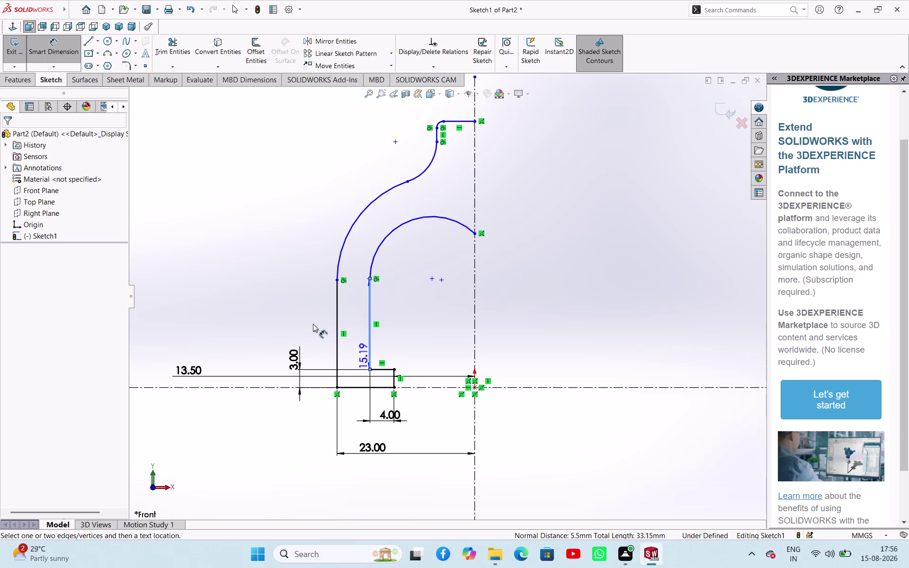
key(Escape)
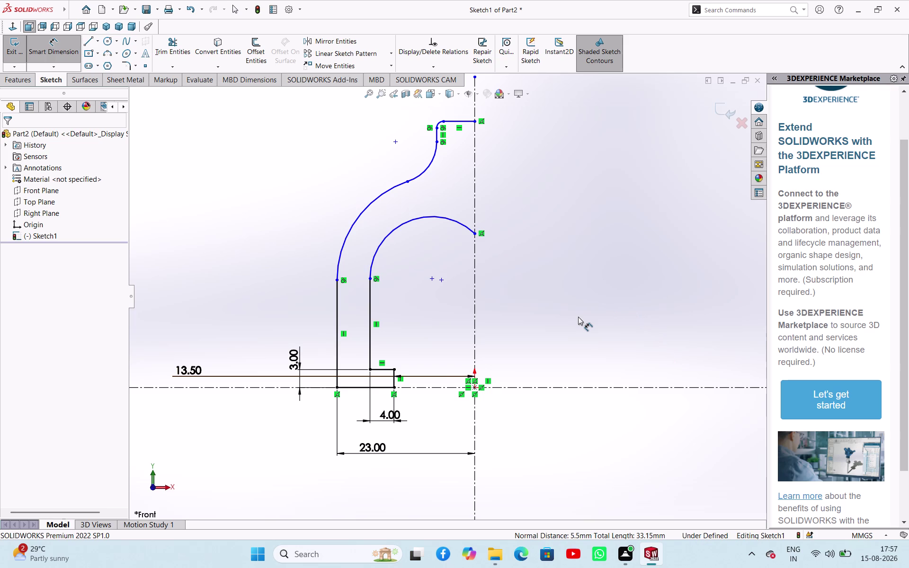
right_drag(595, 326, 600, 235)
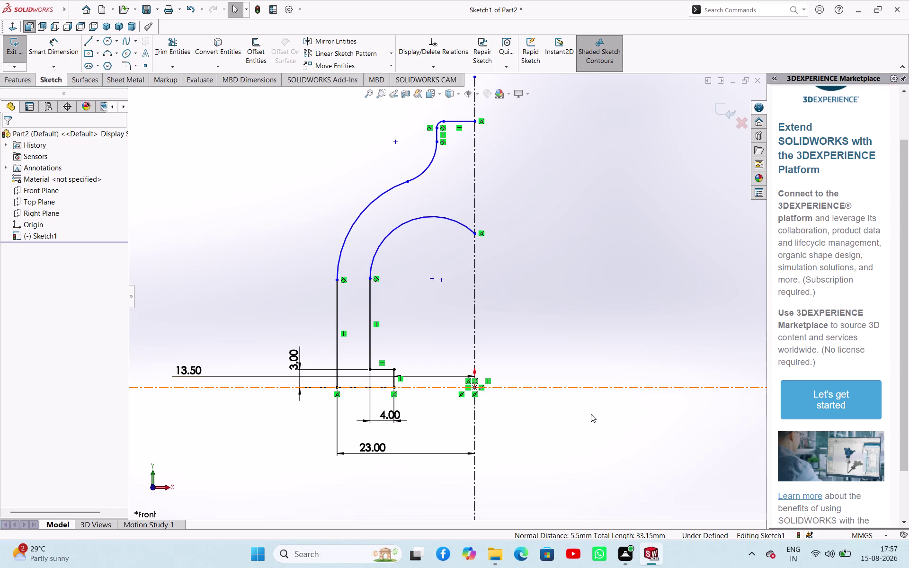
right_drag(594, 419, 610, 328)
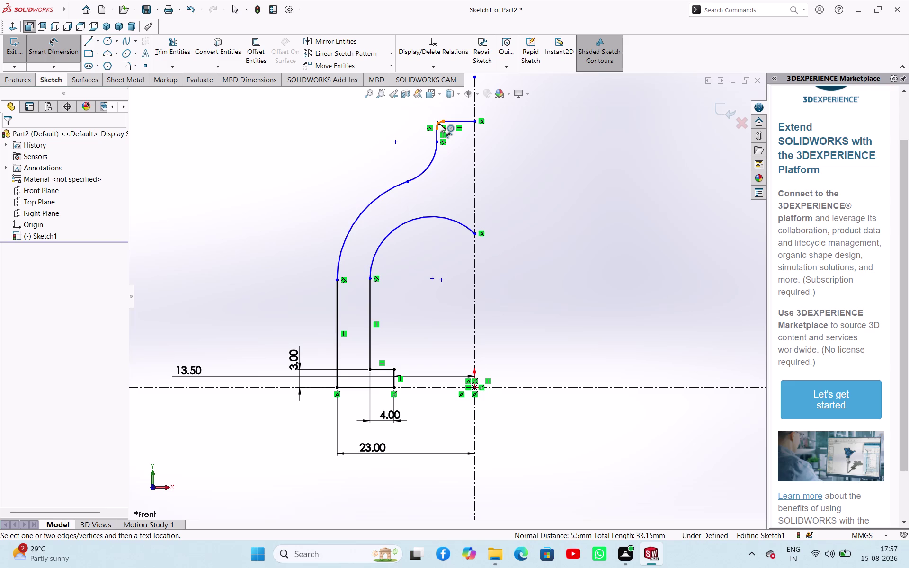
click(440, 124)
scroll(down, 3)
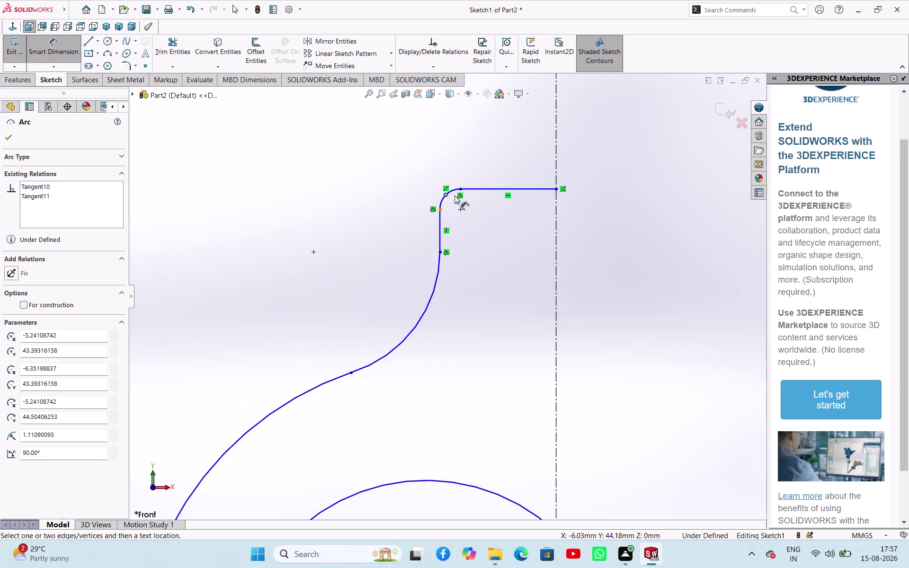
click(464, 236)
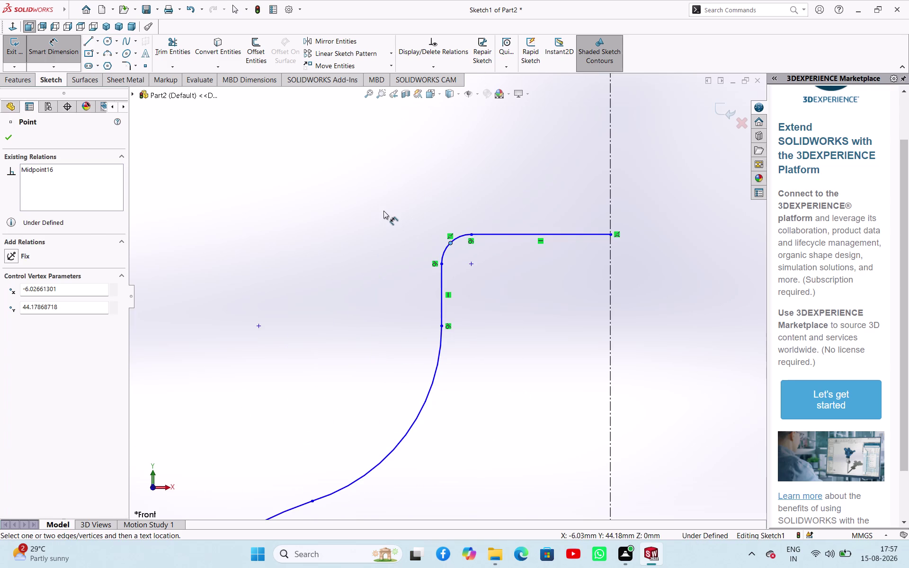
key(Escape)
Give the small top corner arc a 3 mm radius.
key(Escape)
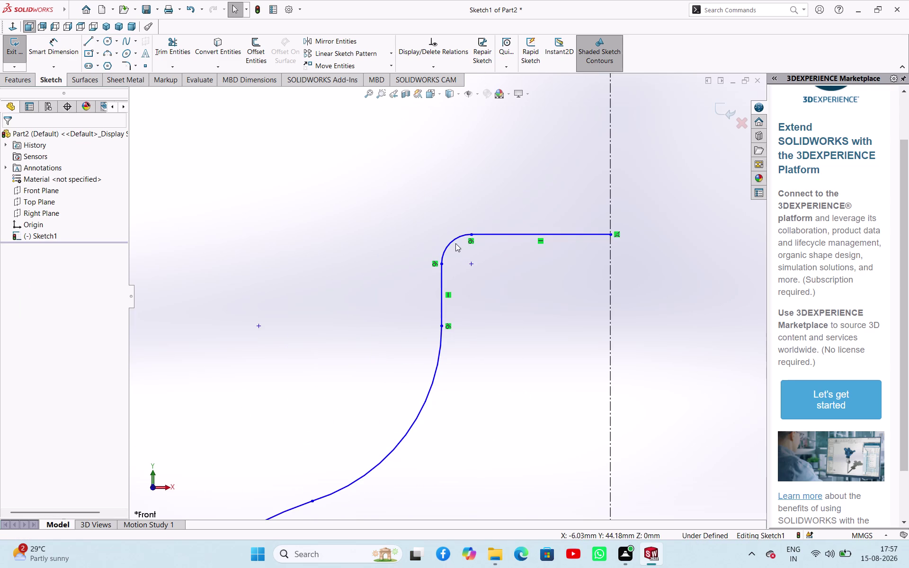
right_drag(415, 244, 413, 169)
click(448, 247)
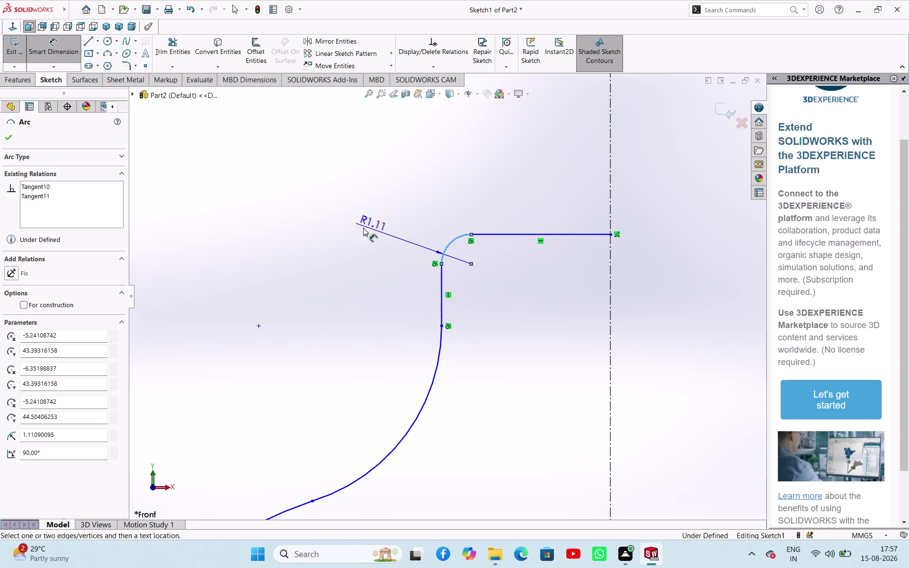
click(339, 220)
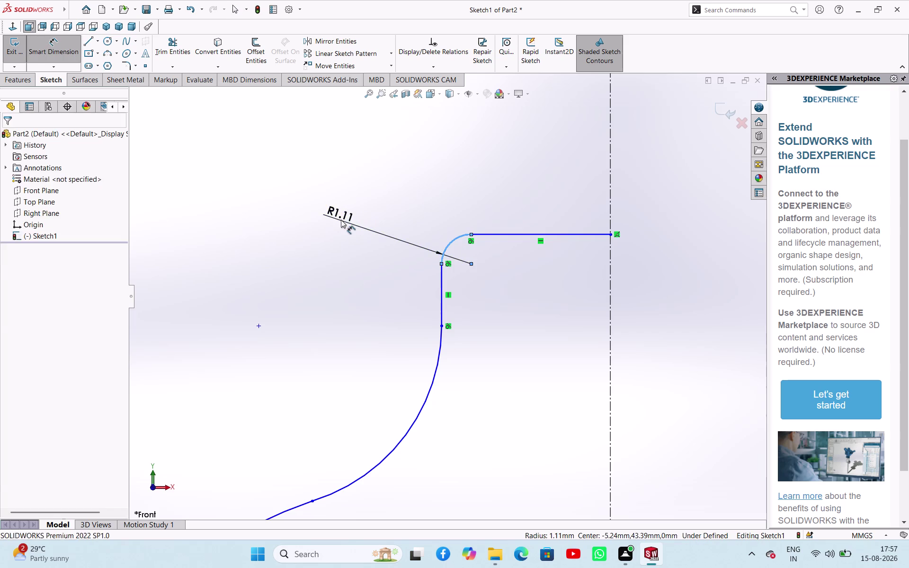
key(3)
key(Return)
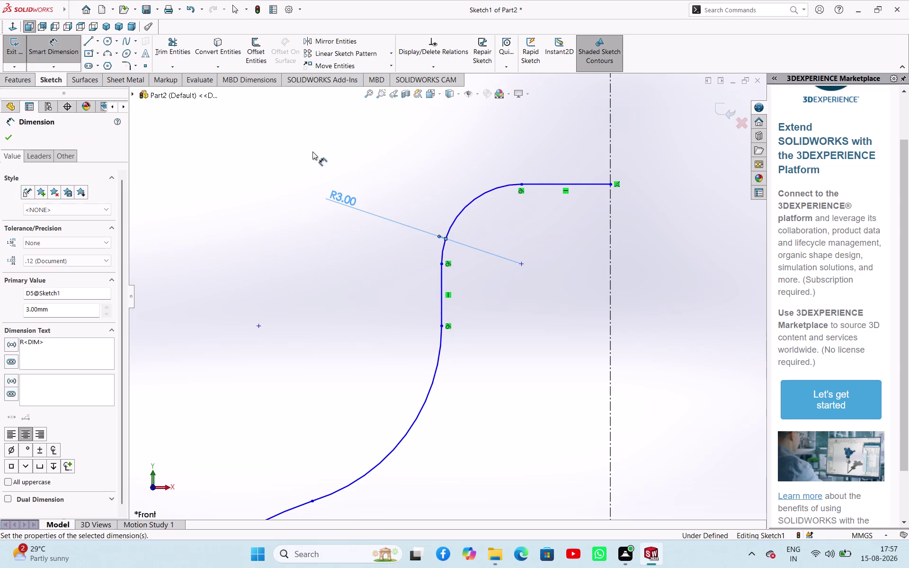
scroll(up, 3)
scroll(up, 3)
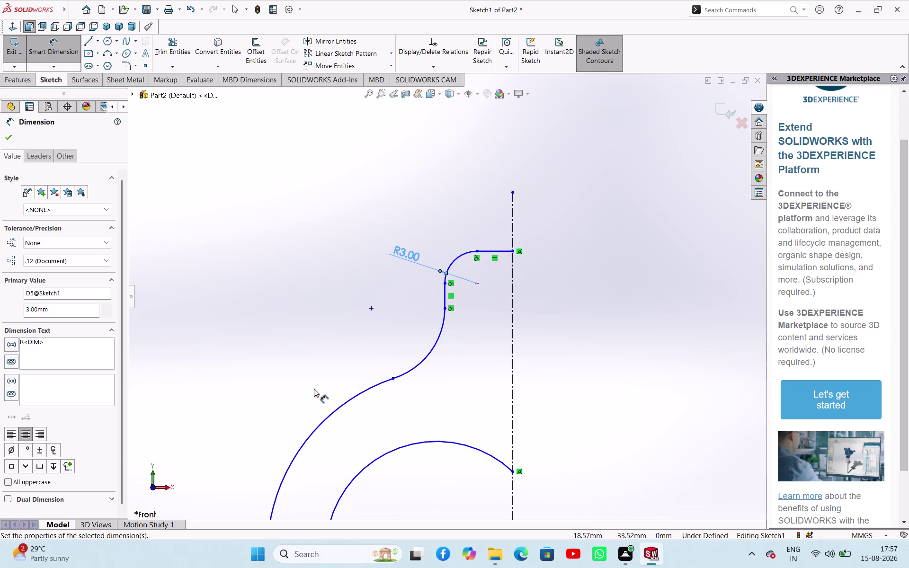
Set the large outer arch radius to 23 mm.
click(328, 415)
click(265, 338)
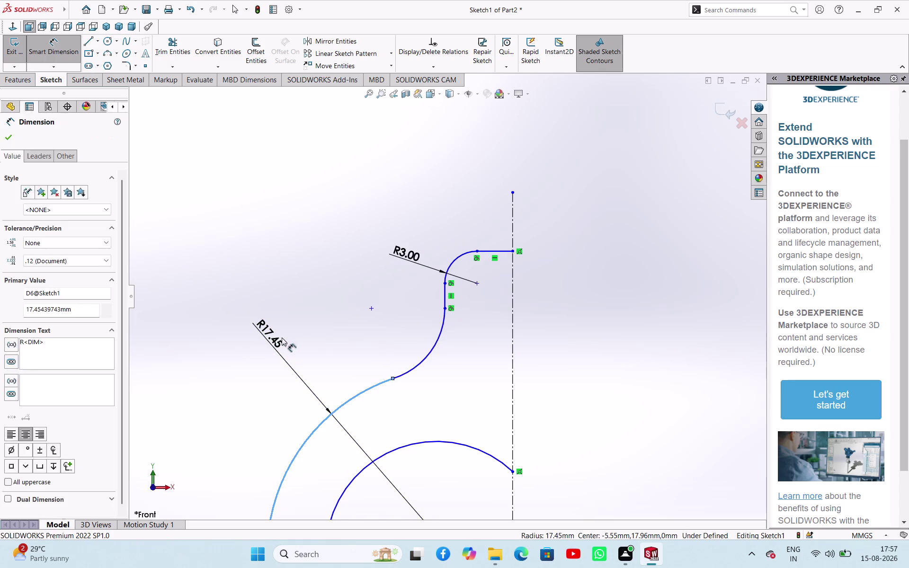
text(23)
key(Return)
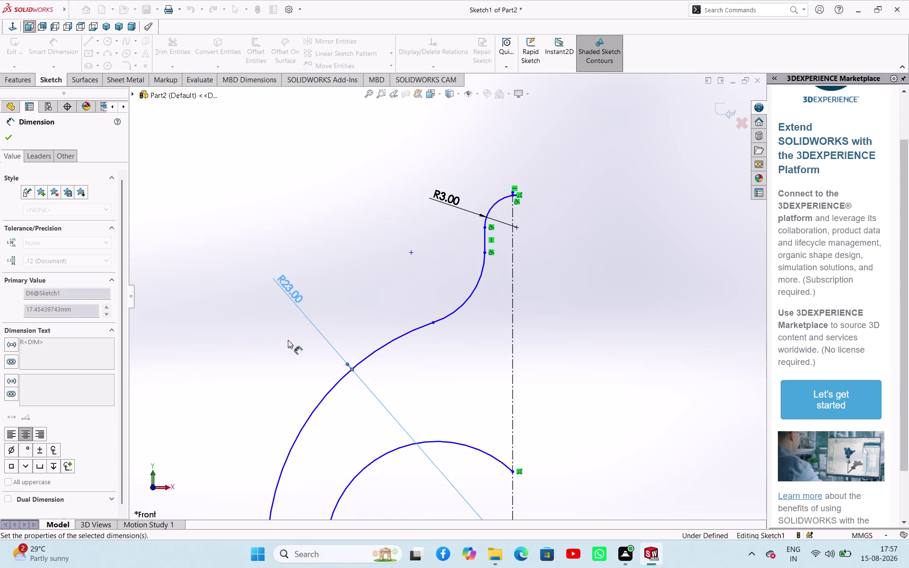
scroll(up, 3)
scroll(down, 3)
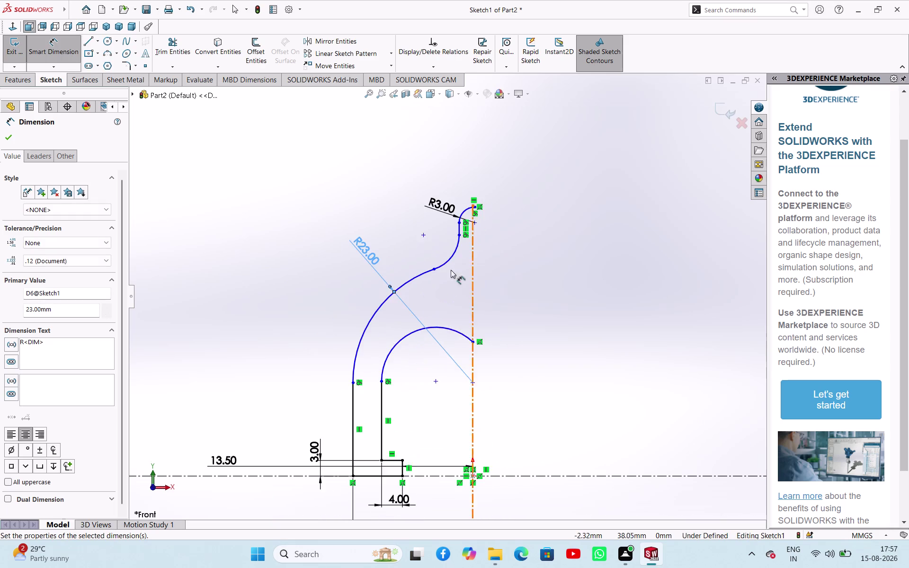
scroll(down, 3)
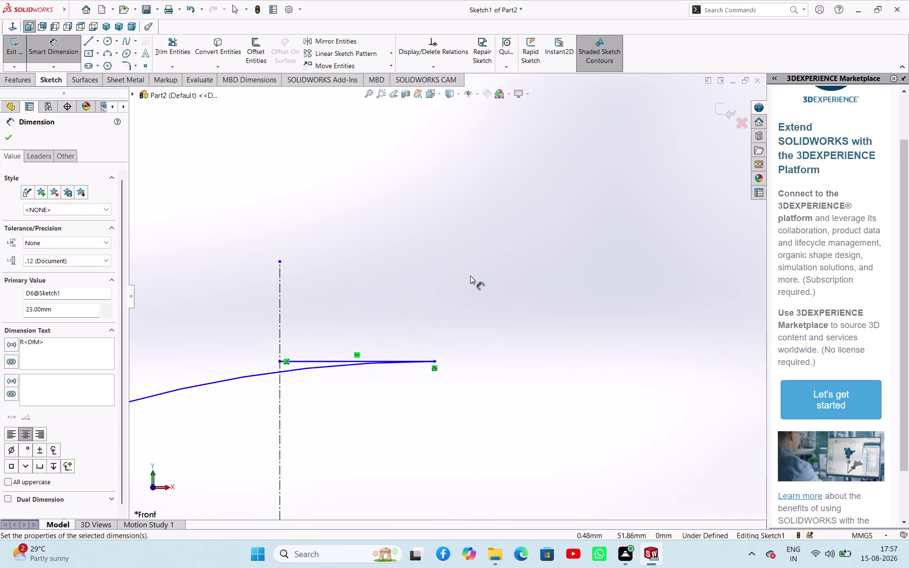
Exit Smart Dimension and drag the top line's end point aside.
right_click(472, 276)
click(496, 306)
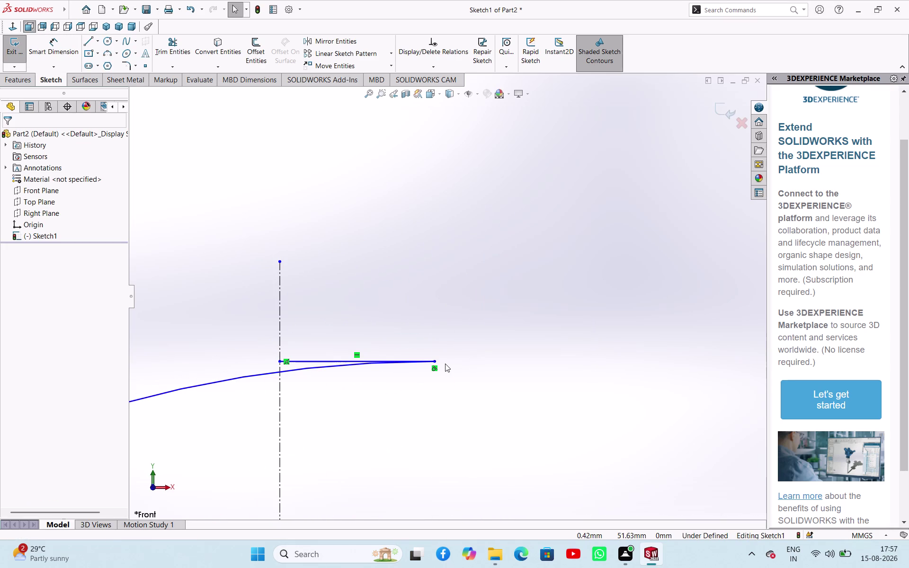
drag(436, 362, 203, 362)
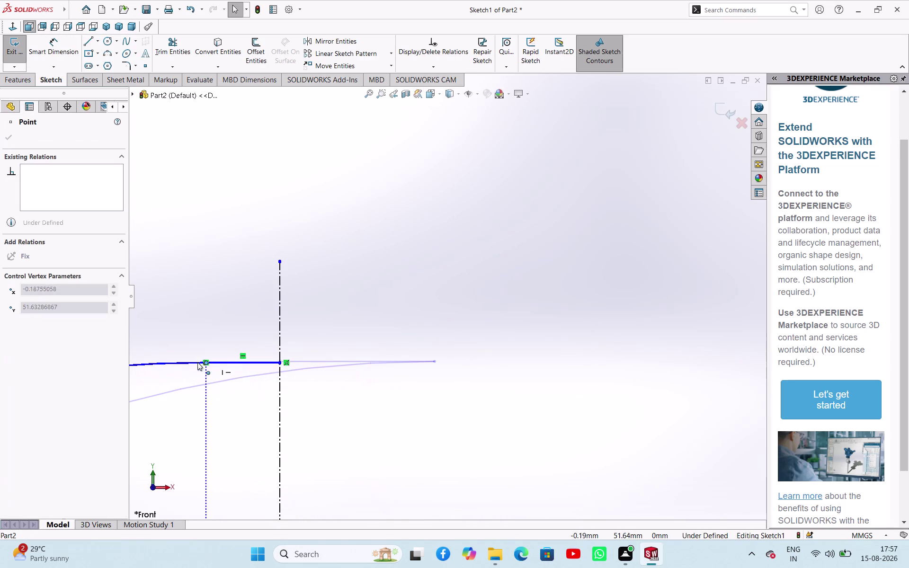
Drag the top line's end point back onto the centreline.
drag(203, 363, 195, 362)
scroll(up, 3)
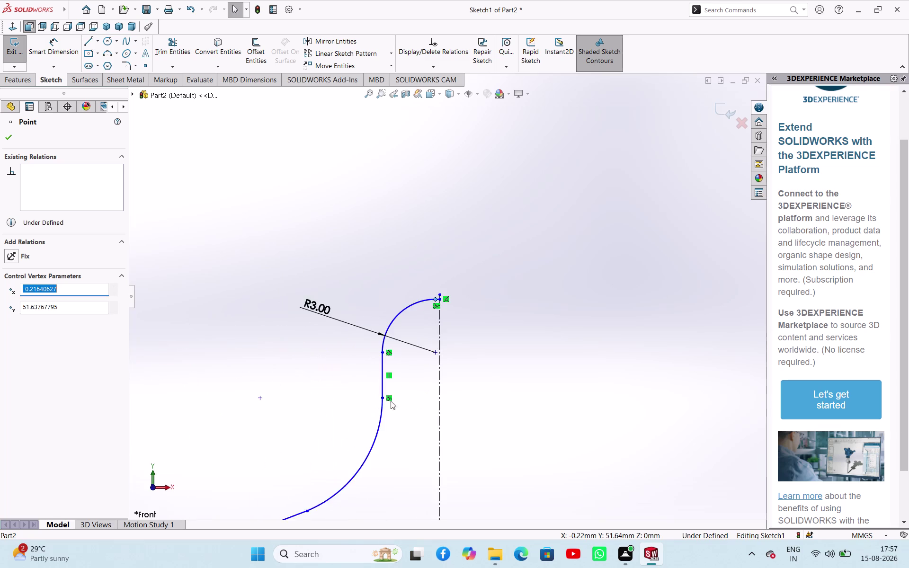
scroll(up, 3)
scroll(down, 3)
scroll(up, 3)
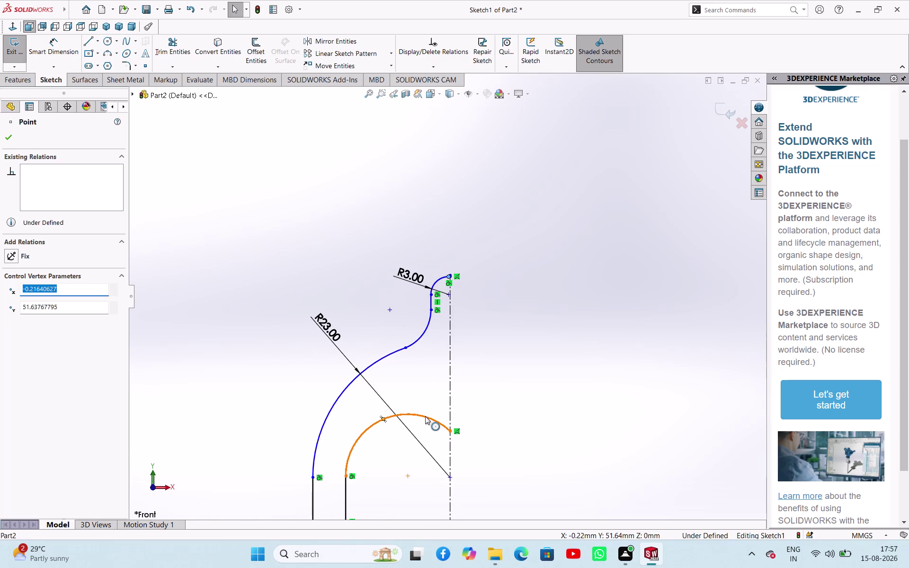
Drag the inner arch's top higher up the centreline.
drag(449, 430, 450, 415)
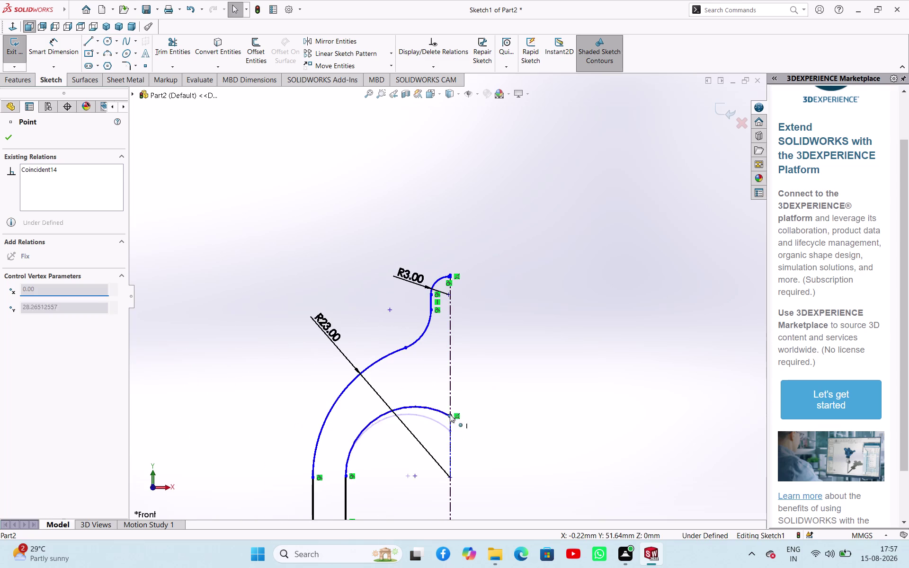
drag(450, 415, 457, 373)
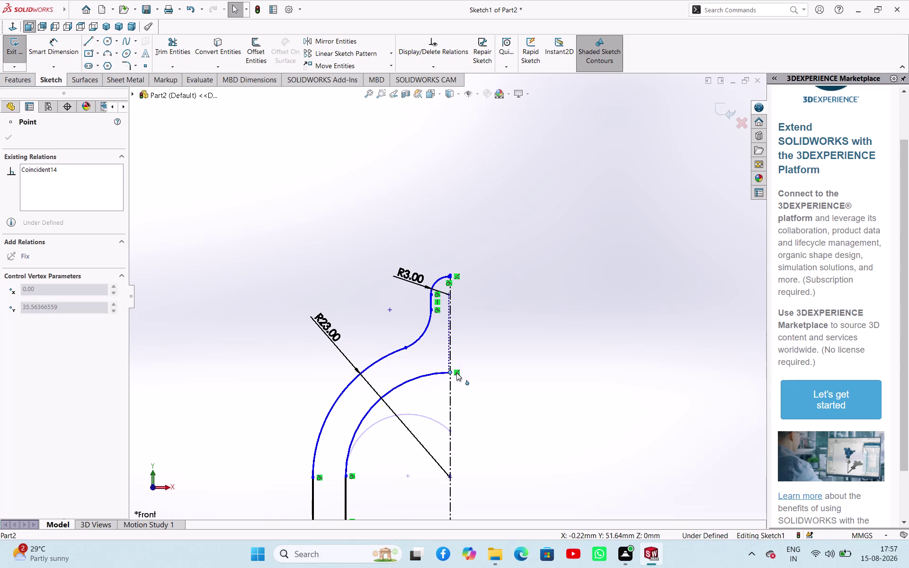
drag(456, 373, 458, 360)
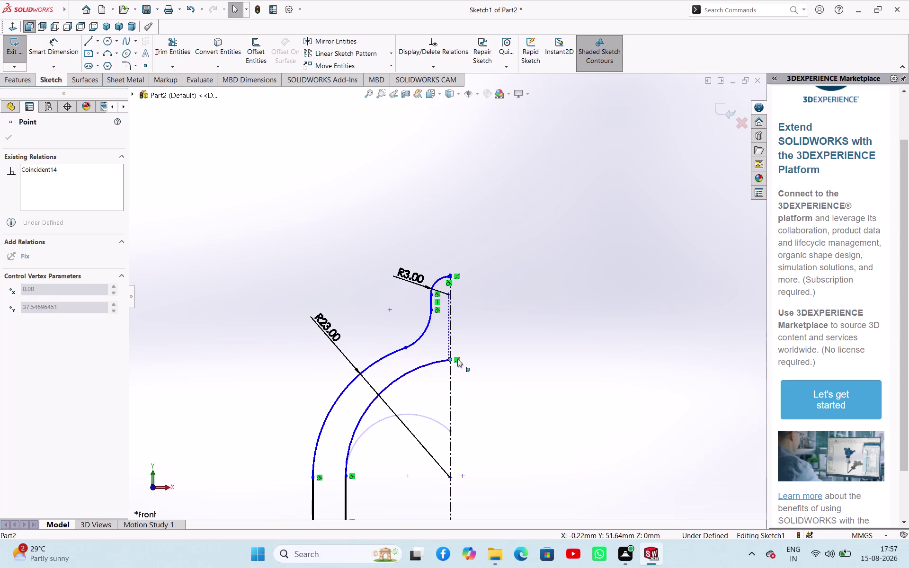
drag(458, 360, 458, 359)
click(515, 413)
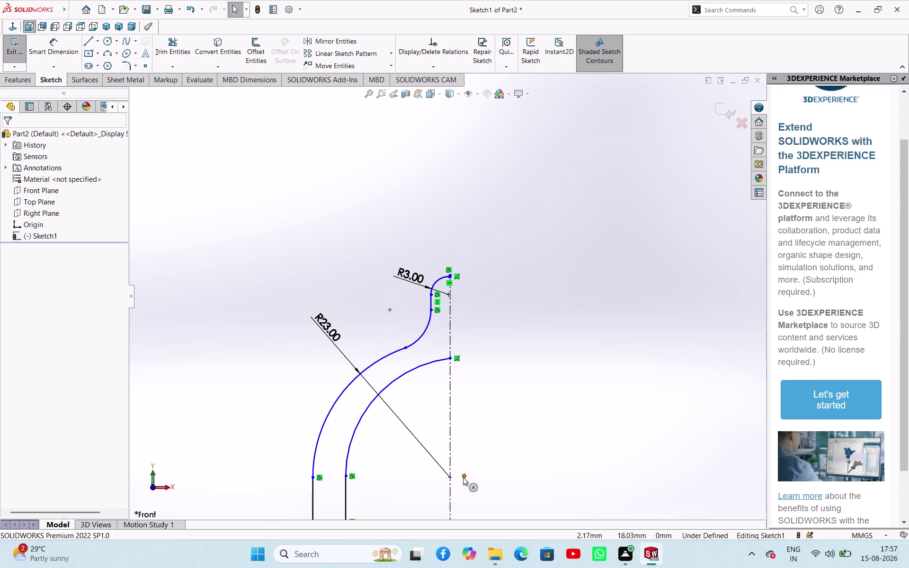
Make the R23 arch centre point coincident with the centreline.
click(463, 477)
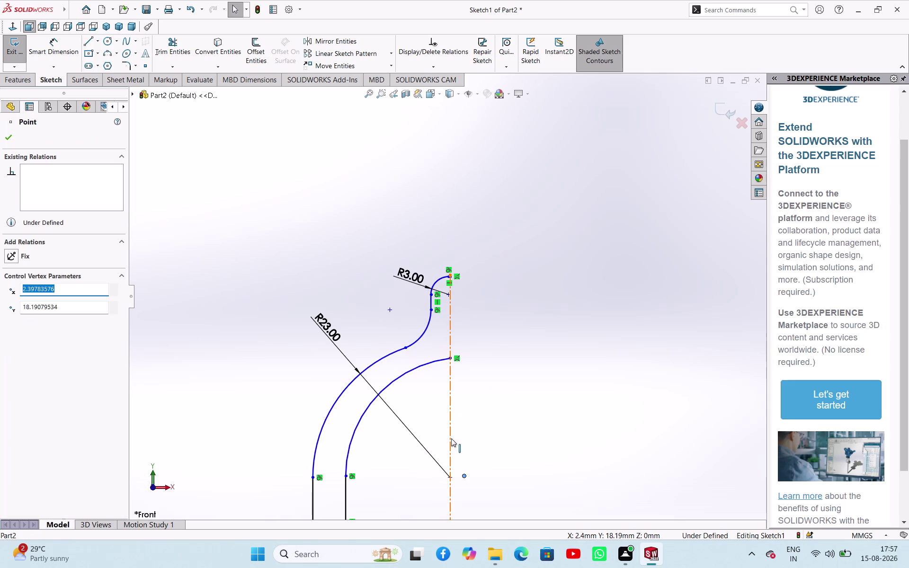
click(451, 438)
click(496, 397)
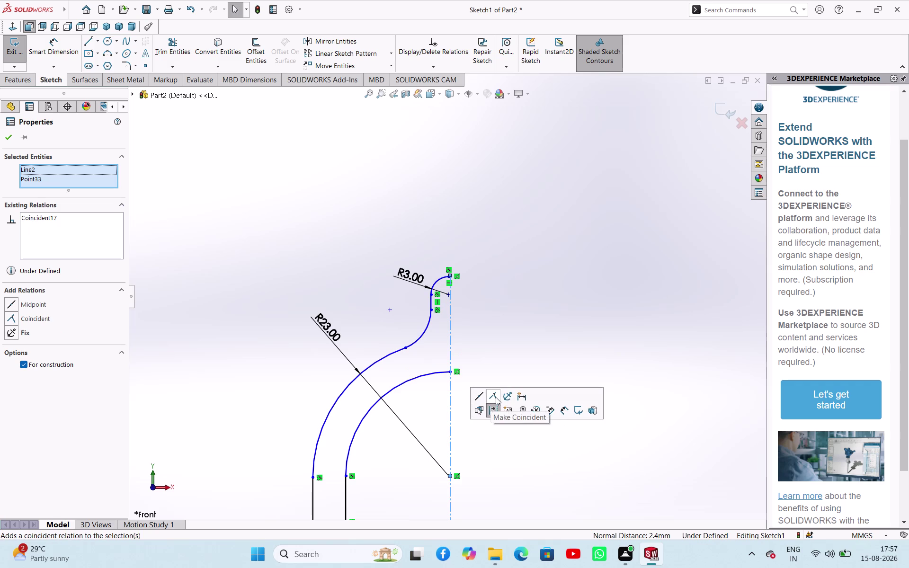
click(573, 465)
scroll(up, 3)
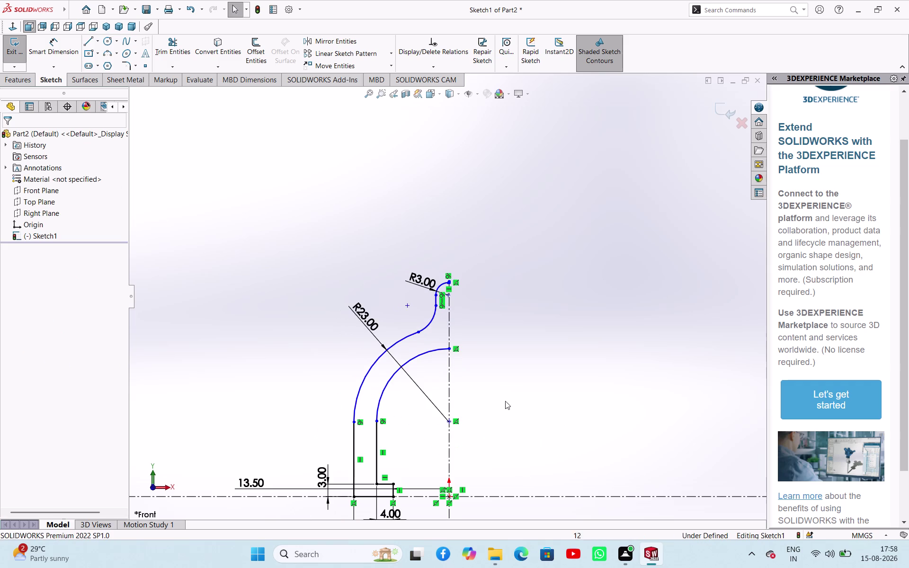
Dimension the top edge to the baseline as a 54 mm height.
right_drag(550, 376, 588, 249)
scroll(down, 3)
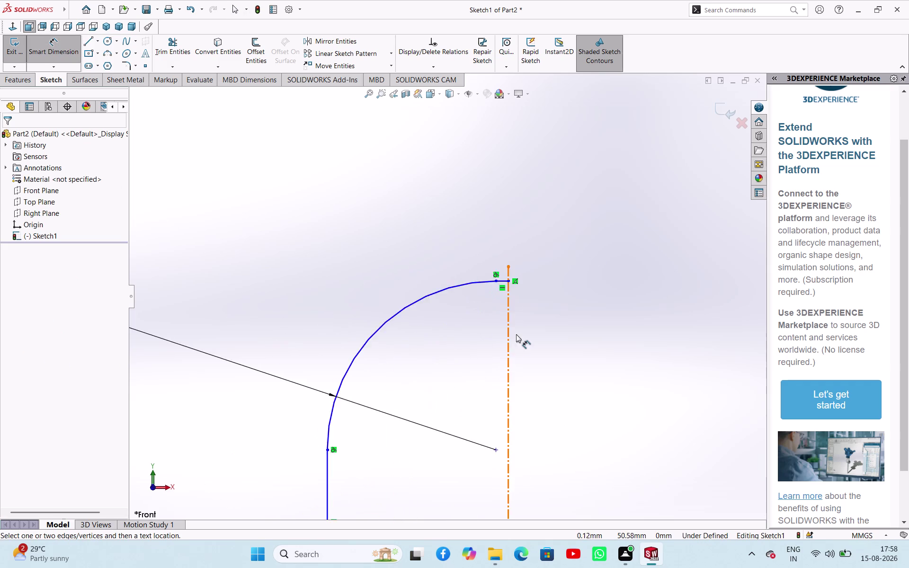
scroll(down, 3)
click(481, 248)
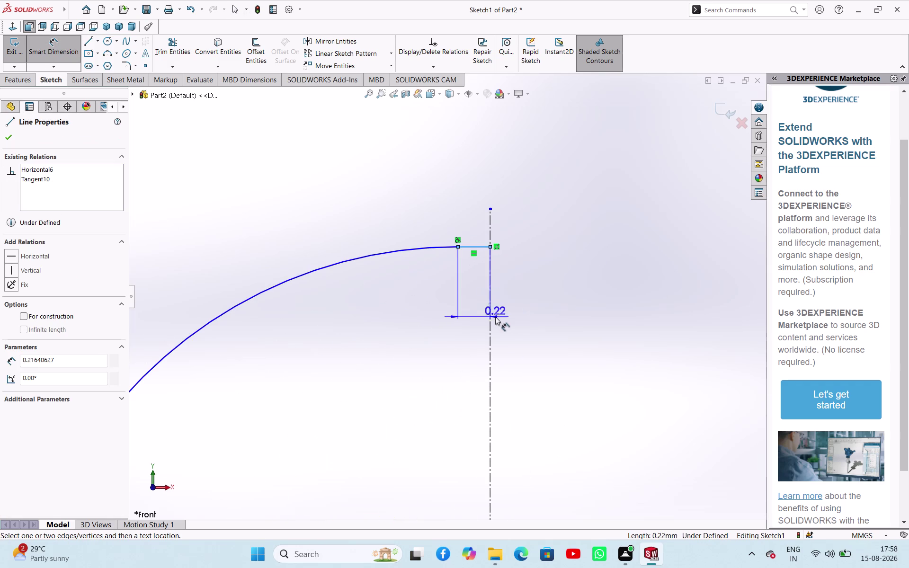
scroll(up, 3)
scroll(up, 3)
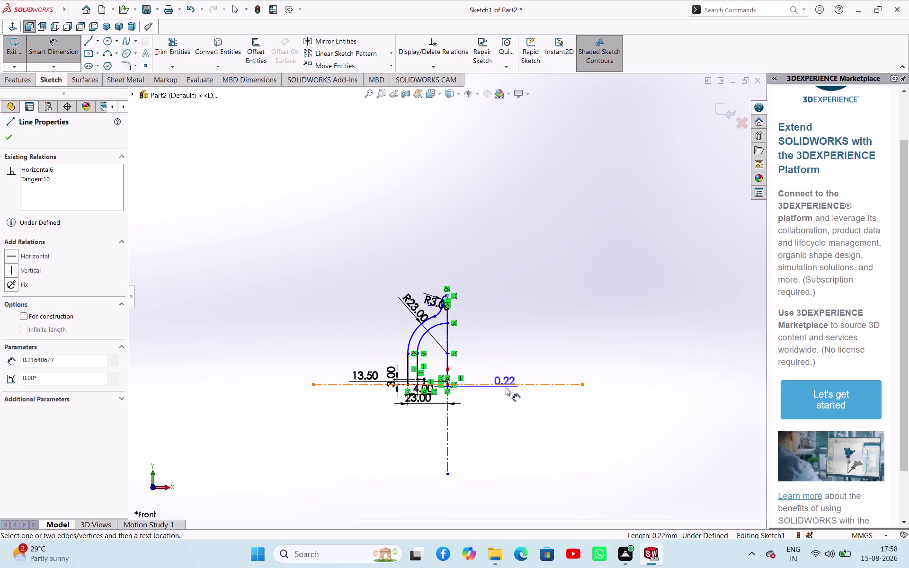
click(505, 385)
click(497, 346)
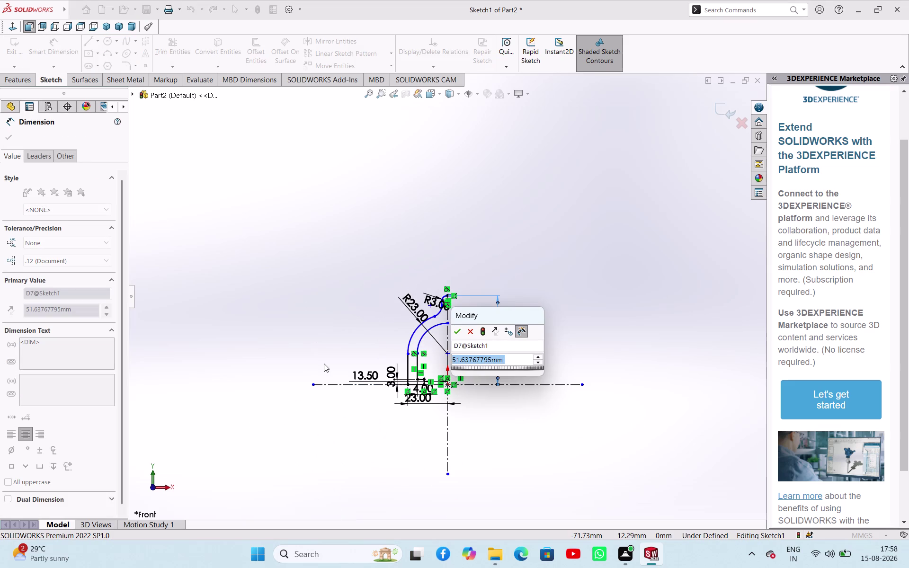
text(54)
key(Return)
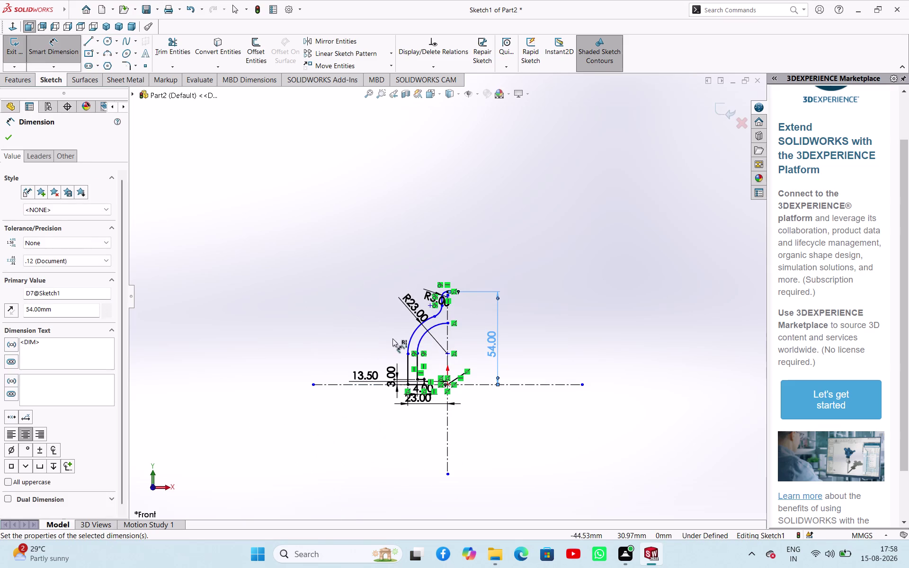
Try radius dimensions on the inner and outer arcs, cancelling both as redundant.
scroll(up, 3)
scroll(down, 3)
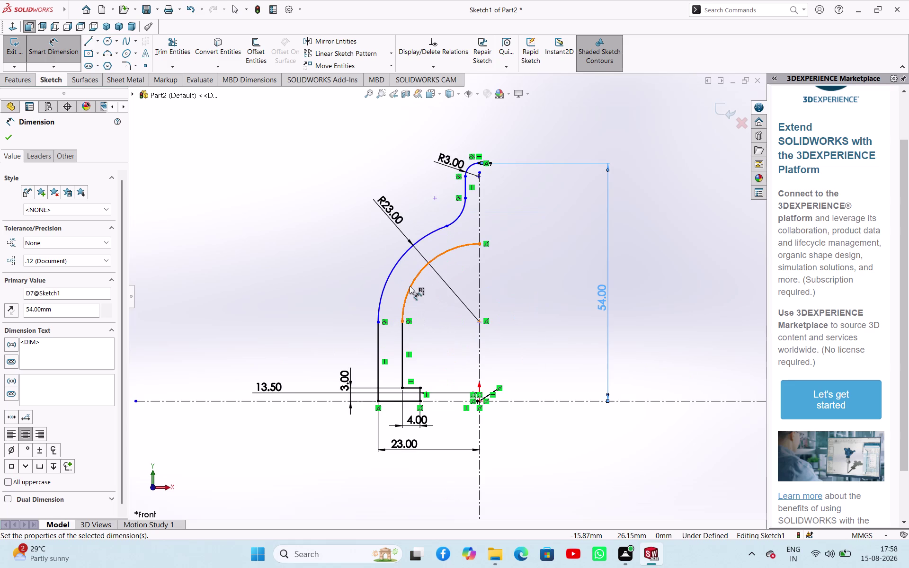
click(410, 286)
click(317, 226)
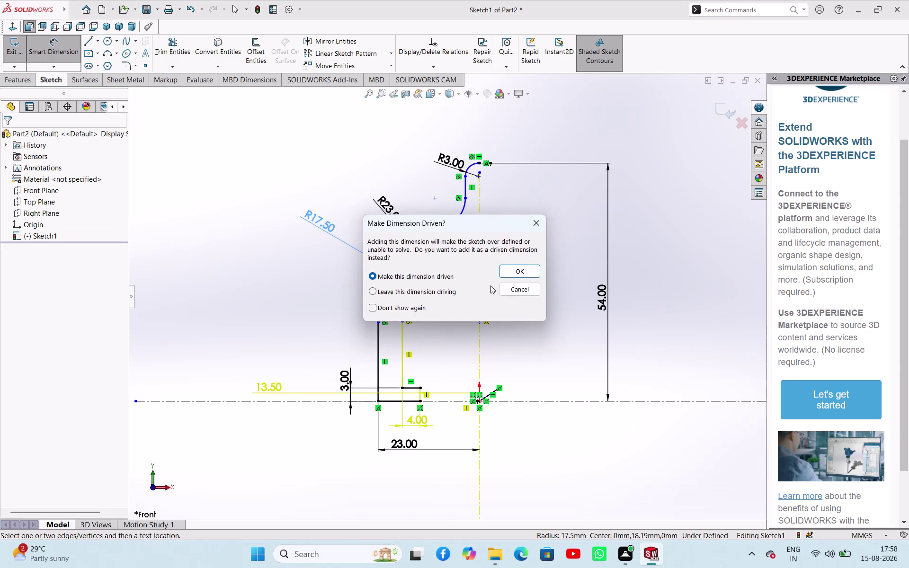
click(514, 289)
click(386, 275)
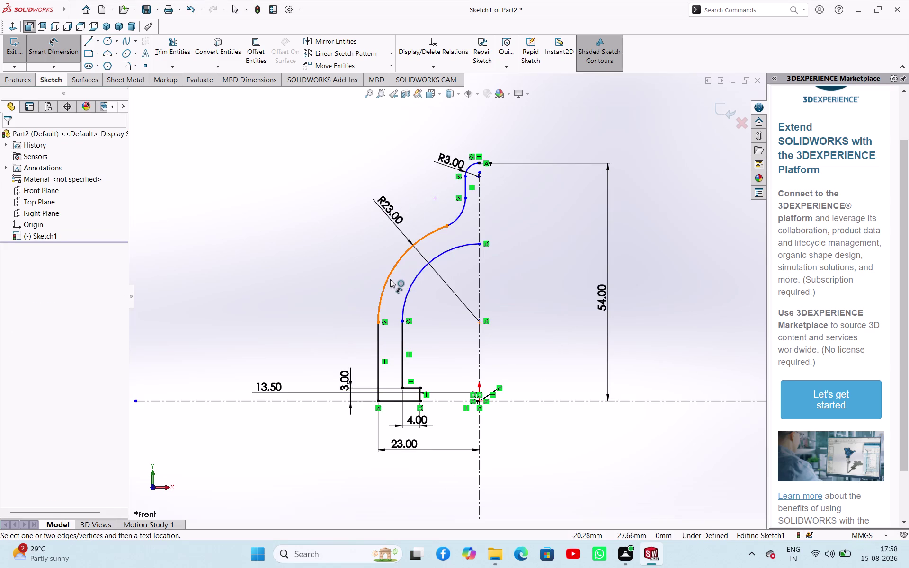
click(390, 279)
click(299, 220)
click(525, 297)
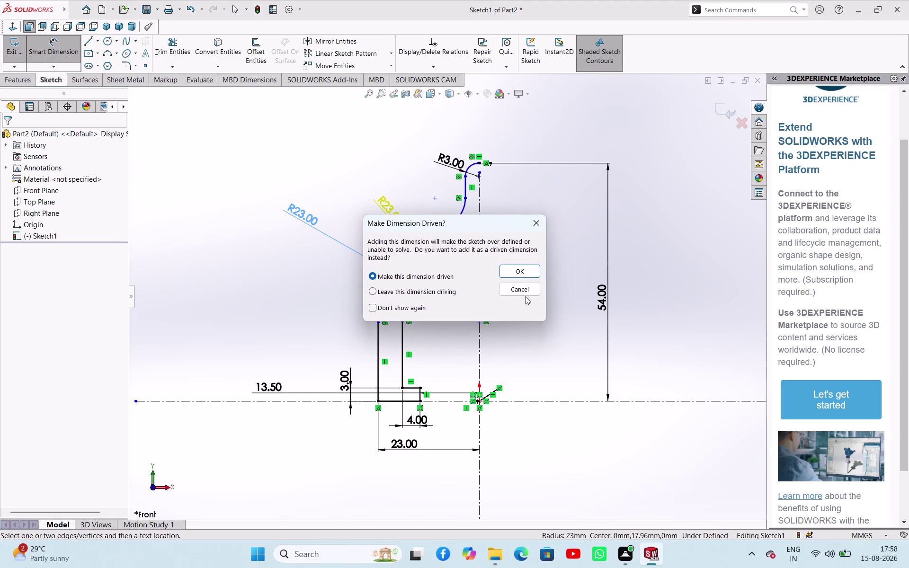
click(522, 292)
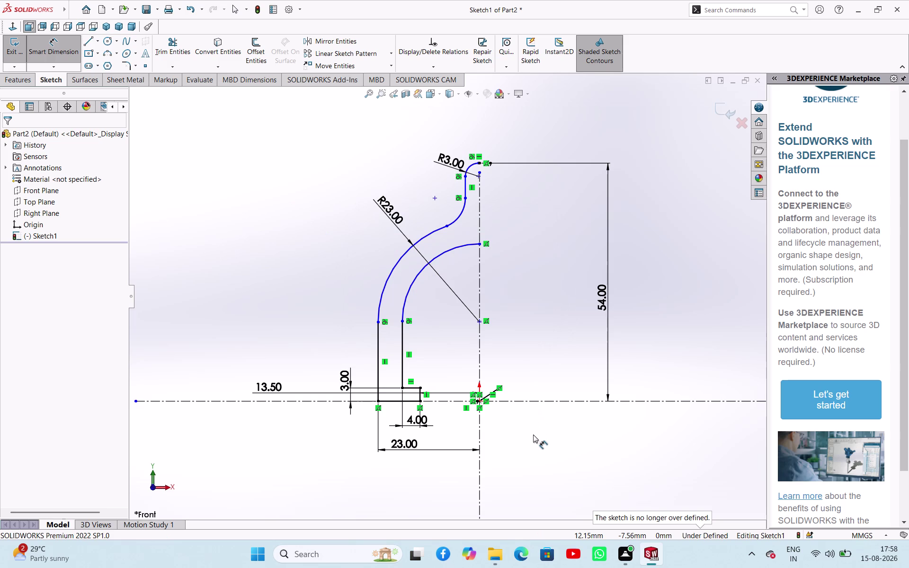
right_click(546, 421)
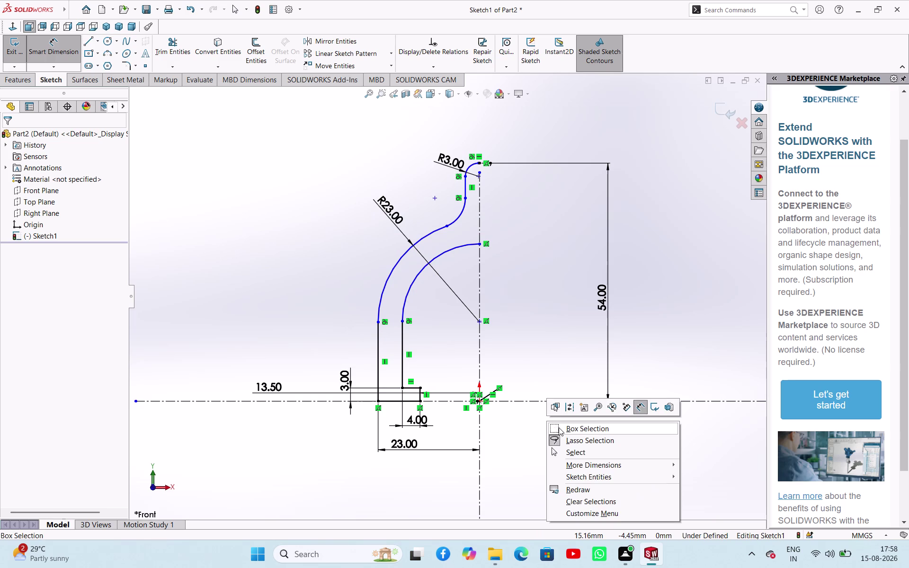
Return to plain selection and extend the vertical centerline above the profile.
click(561, 448)
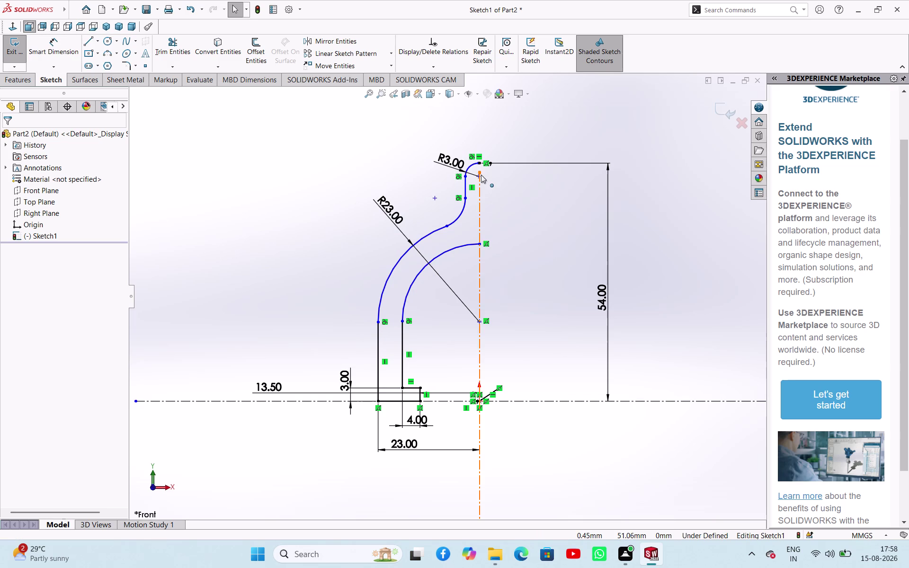
drag(480, 174, 479, 132)
click(336, 238)
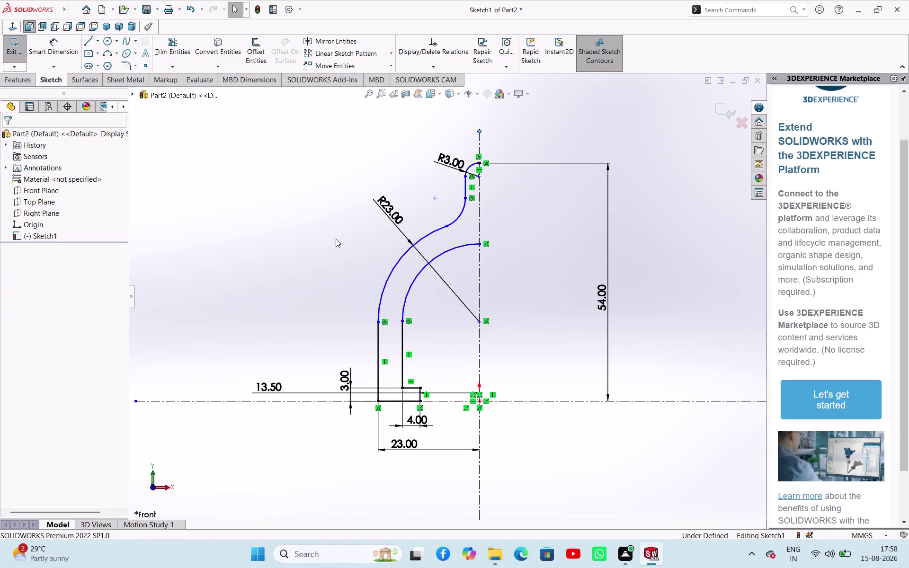
scroll(down, 3)
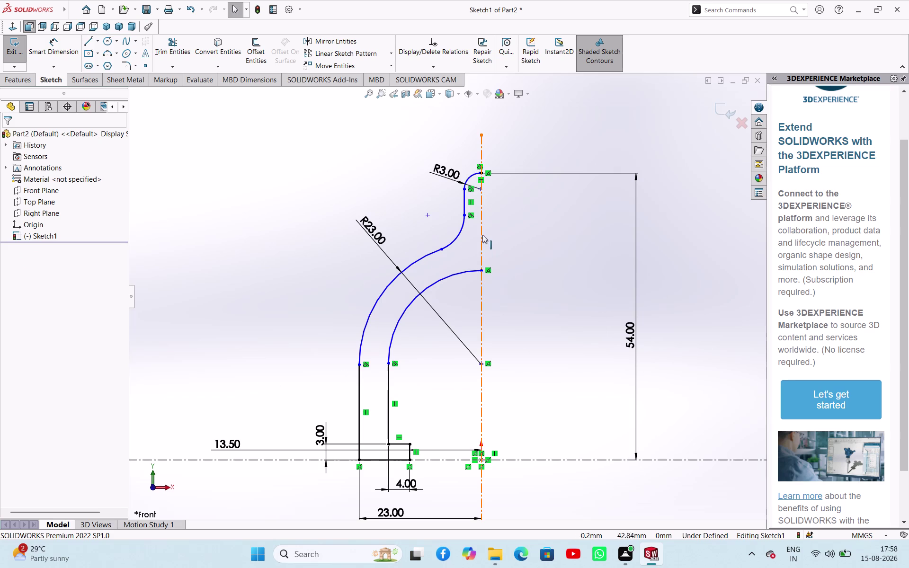
scroll(up, 3)
scroll(up, 3)
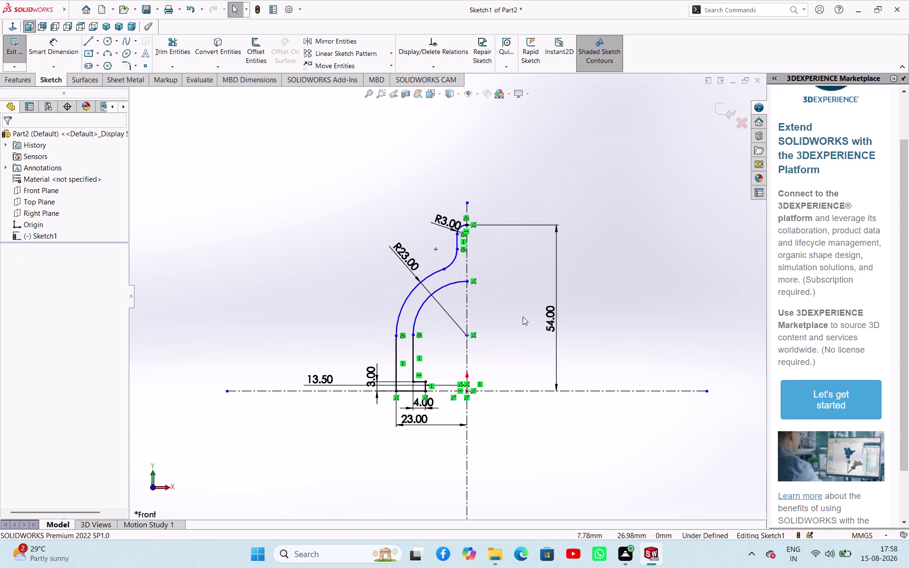
scroll(down, 3)
scroll(down, 3)
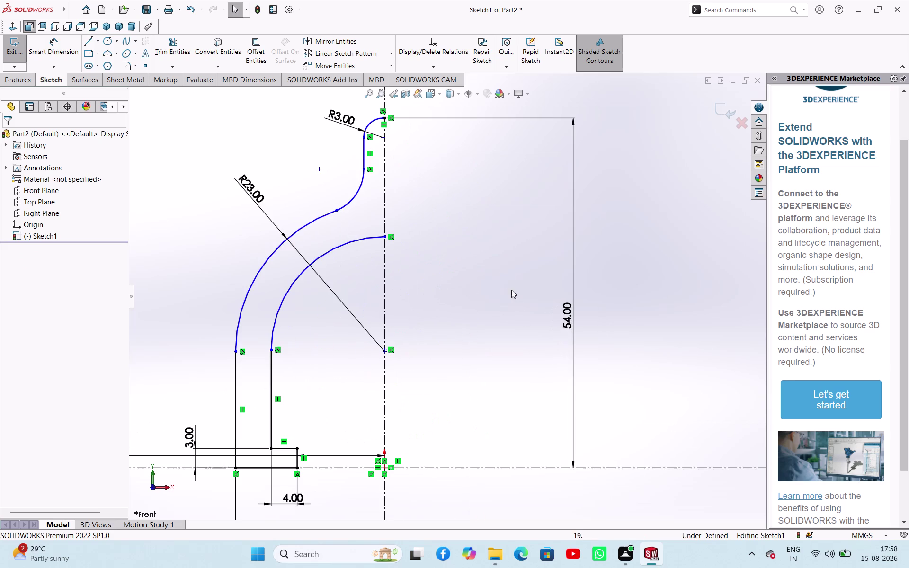
scroll(up, 3)
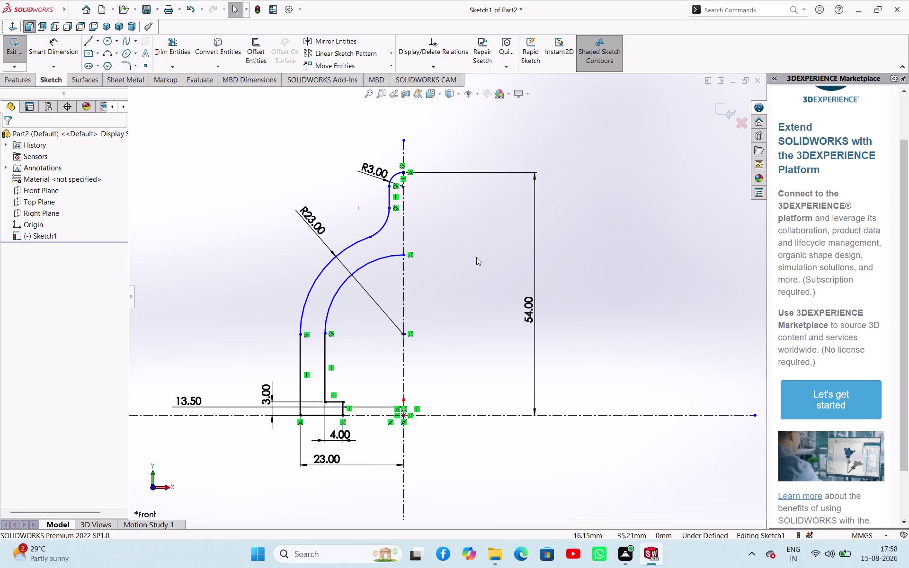
scroll(down, 3)
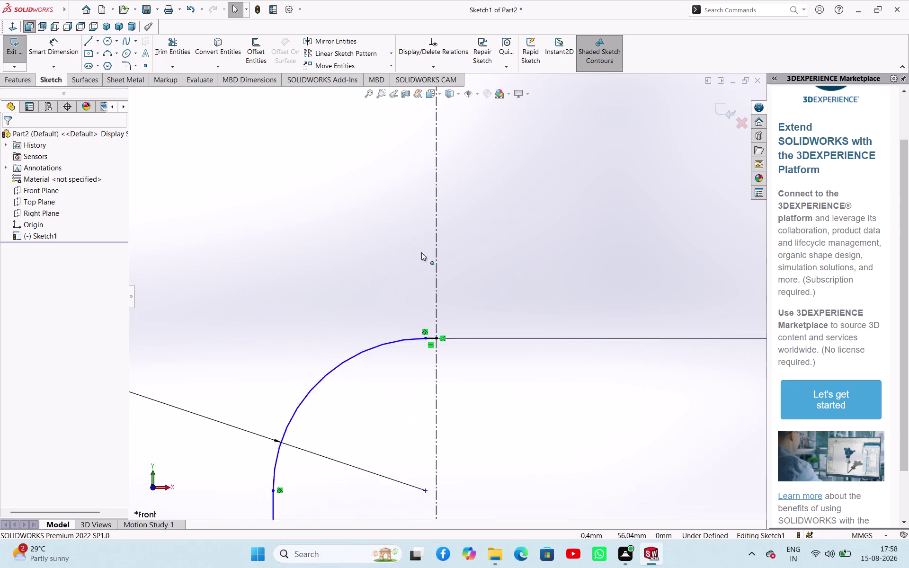
Drag the top boss's corner points left so its side runs straight and vertical.
drag(432, 388, 418, 389)
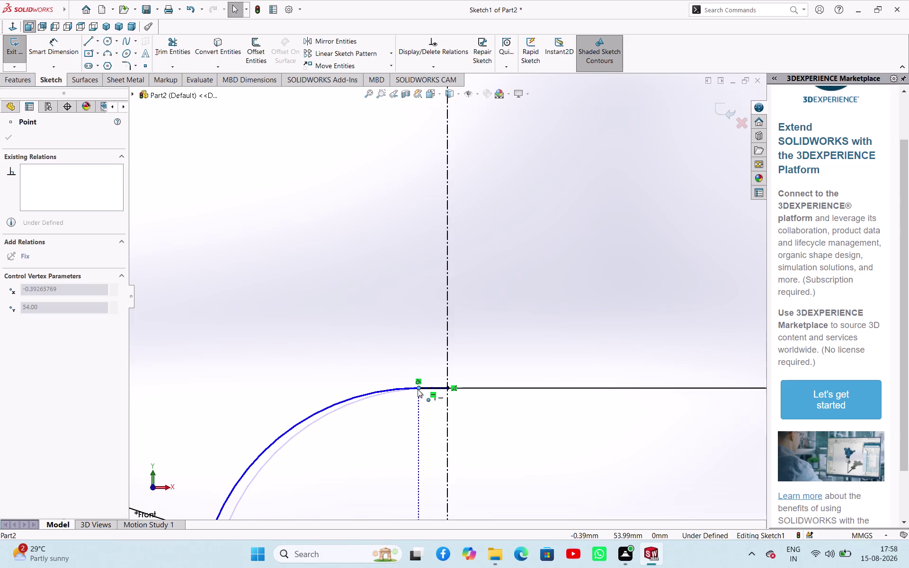
drag(418, 390, 373, 390)
scroll(up, 3)
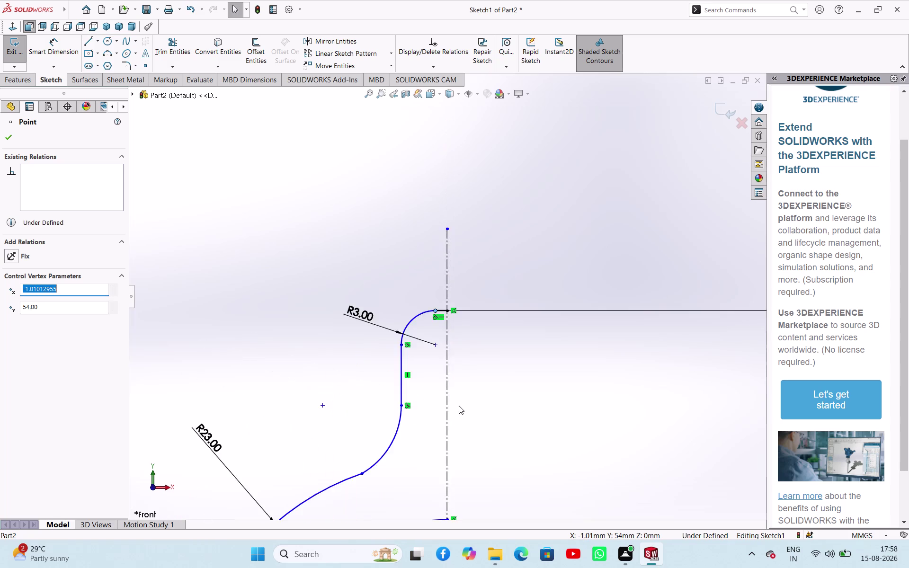
scroll(up, 3)
scroll(up, 3)
scroll(down, 3)
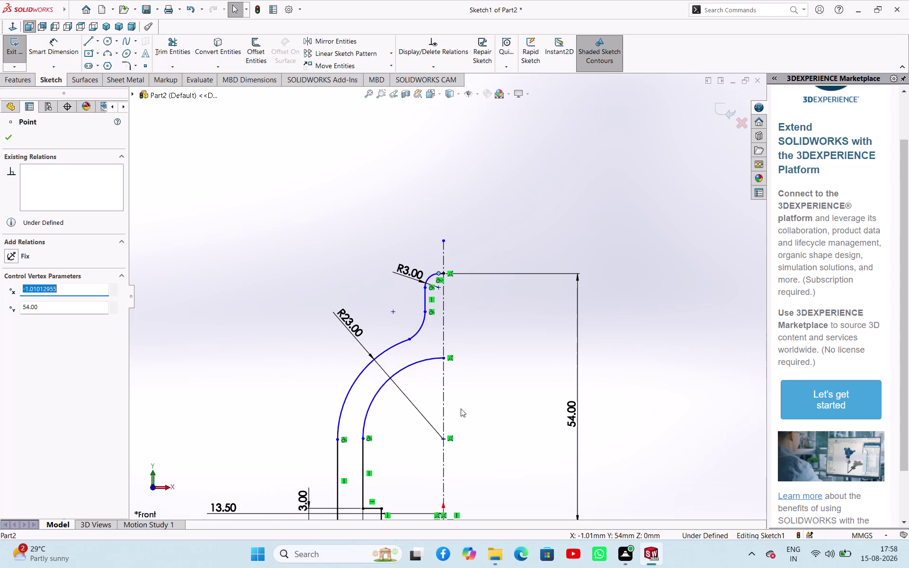
scroll(down, 3)
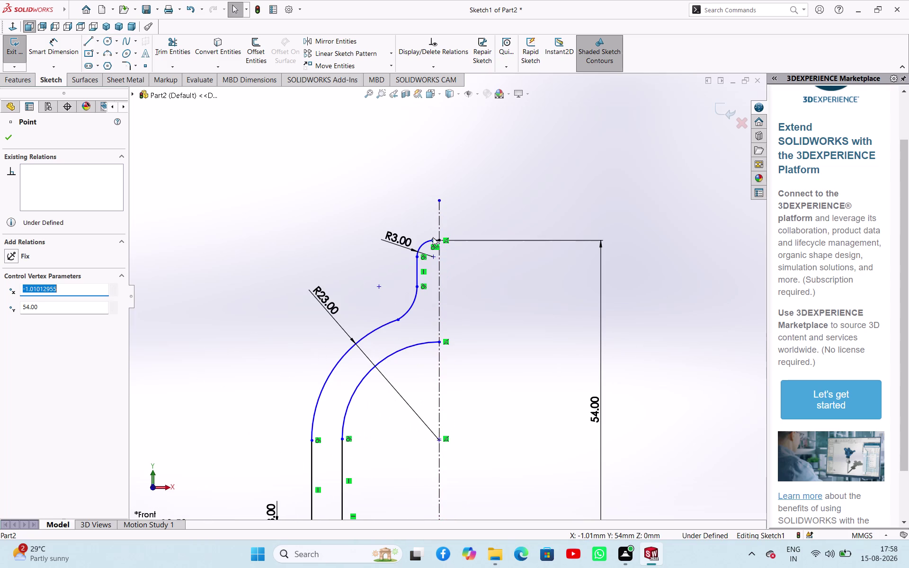
drag(433, 240, 416, 240)
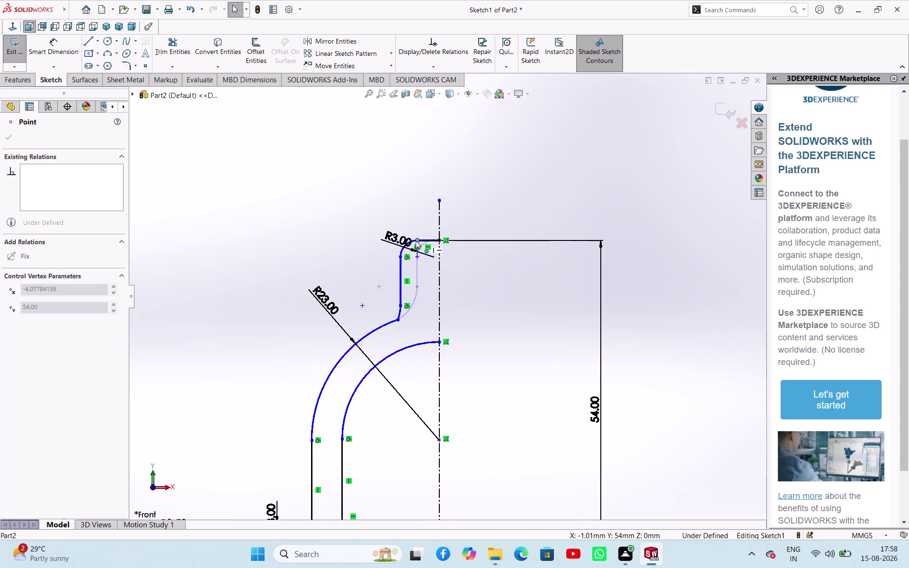
drag(416, 240, 408, 238)
click(507, 310)
right_drag(508, 331, 525, 270)
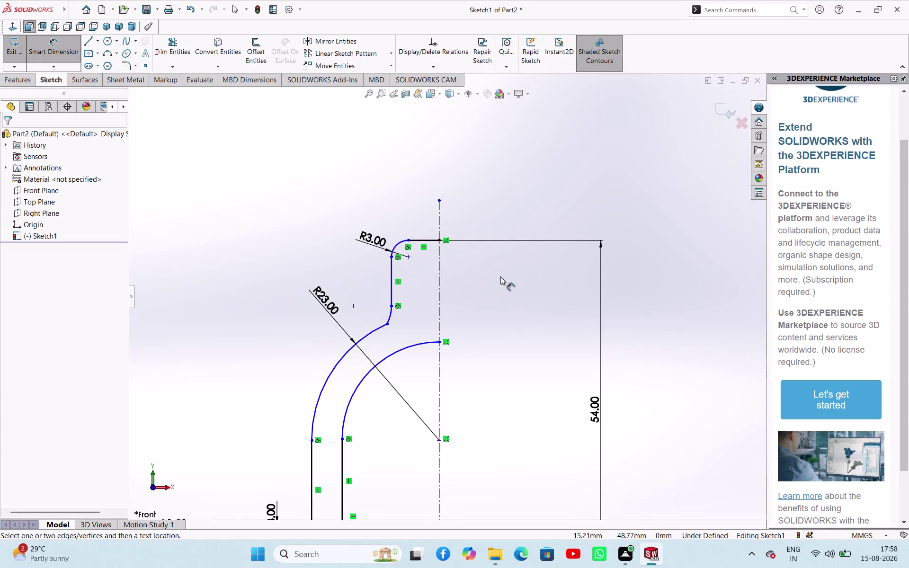
Give the small transition arc an R3 dimension, then zoom out to the whole profile.
click(392, 314)
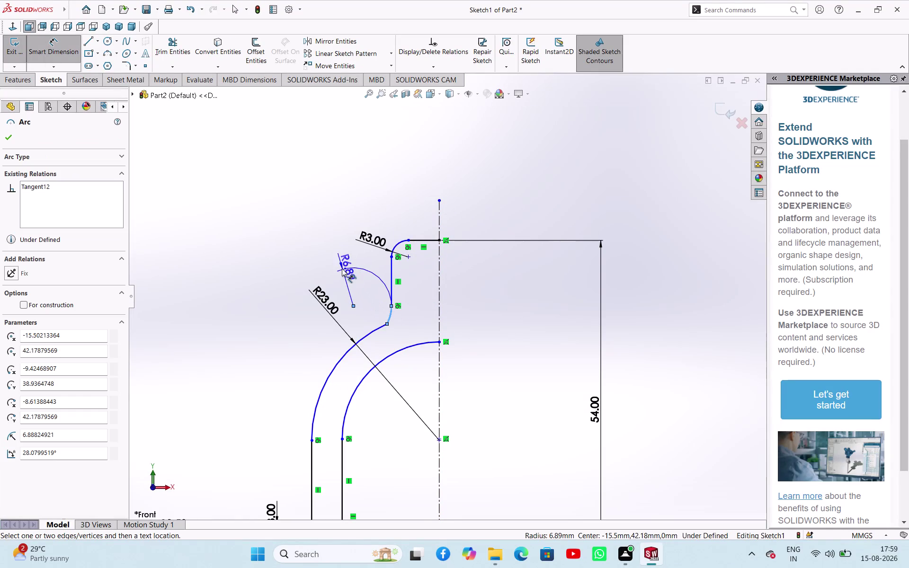
click(409, 323)
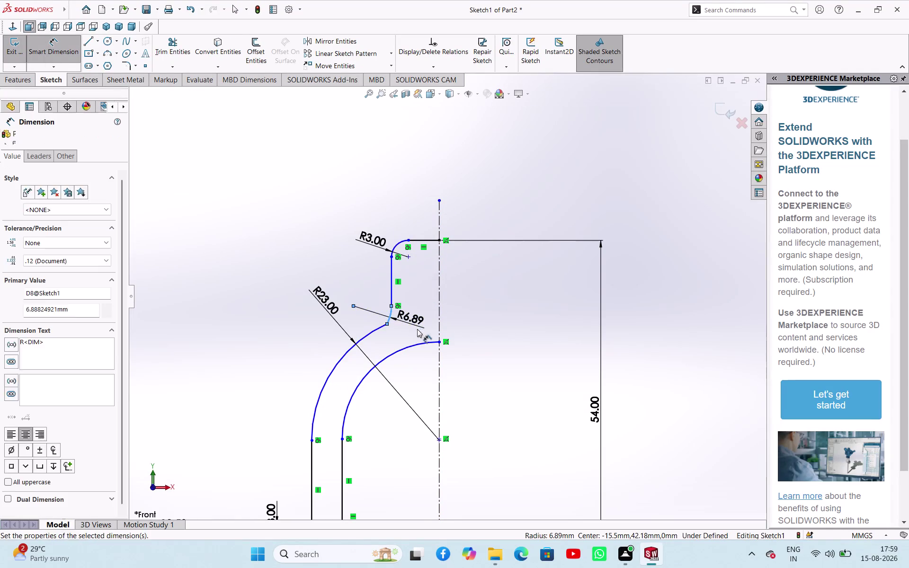
key(3)
key(Return)
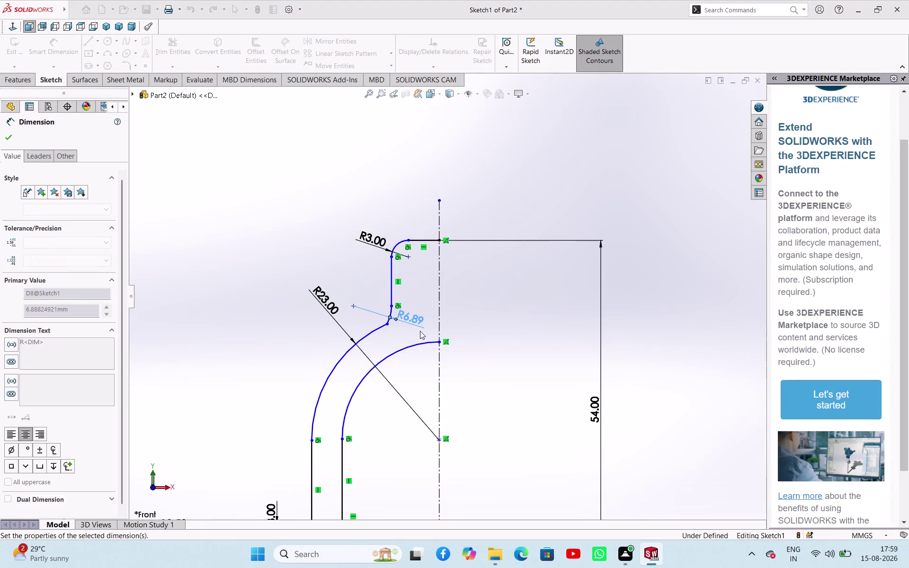
click(498, 359)
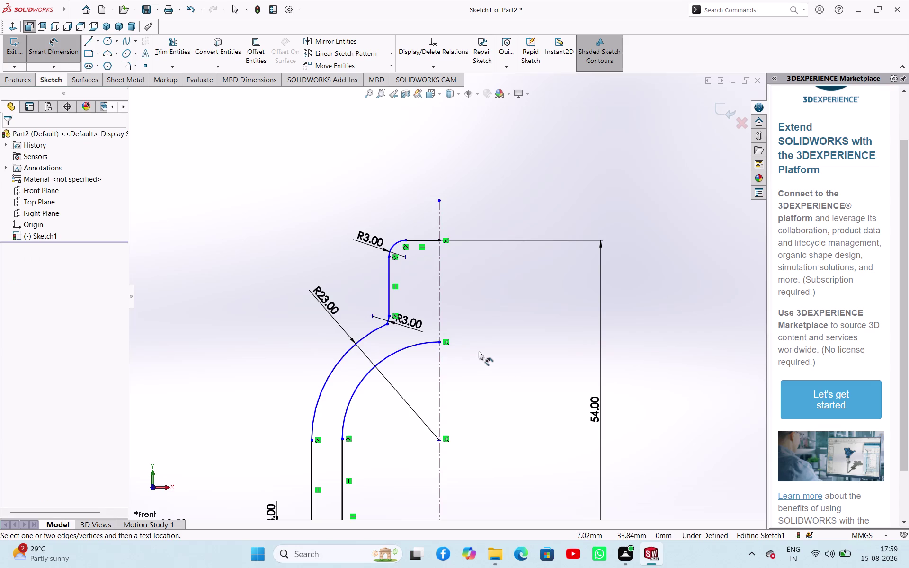
scroll(up, 3)
scroll(down, 3)
scroll(up, 3)
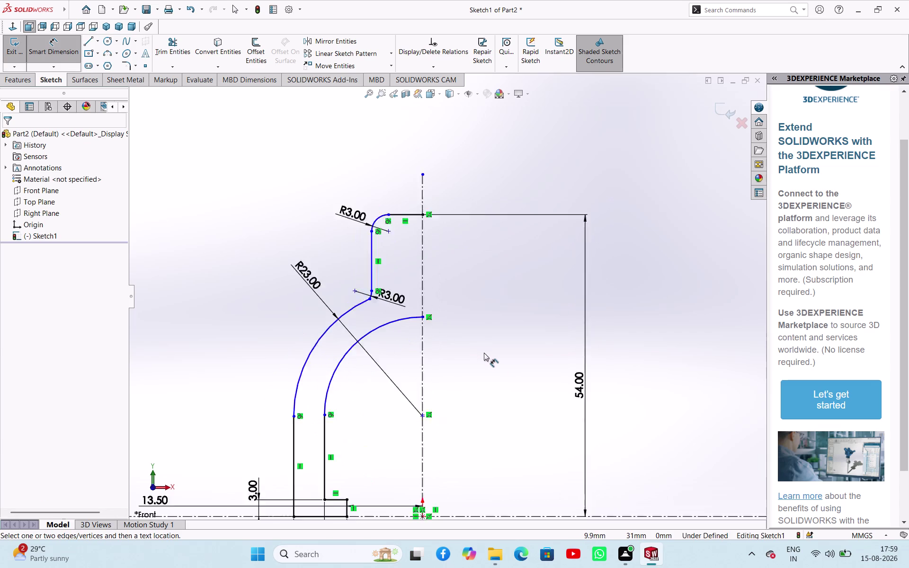
scroll(up, 3)
drag(400, 270, 419, 268)
click(495, 308)
scroll(up, 3)
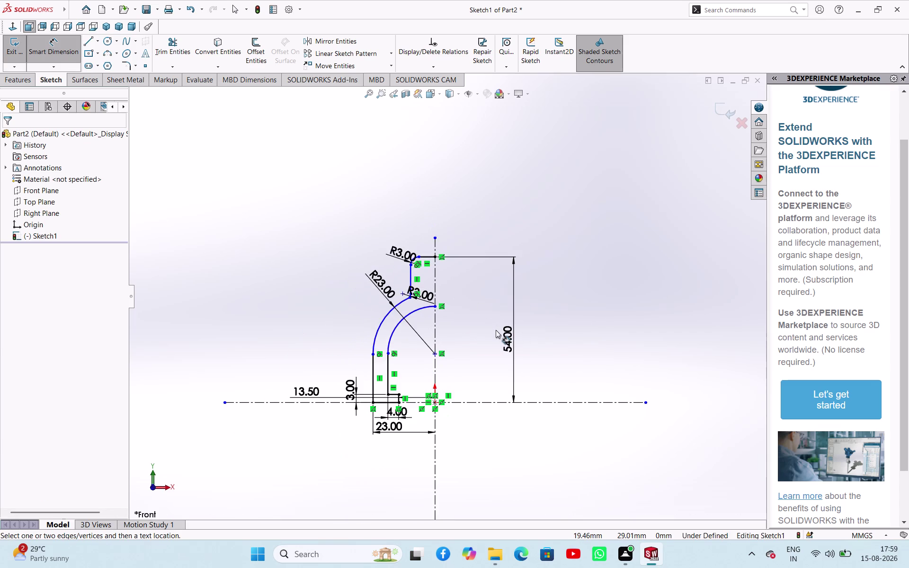
scroll(down, 3)
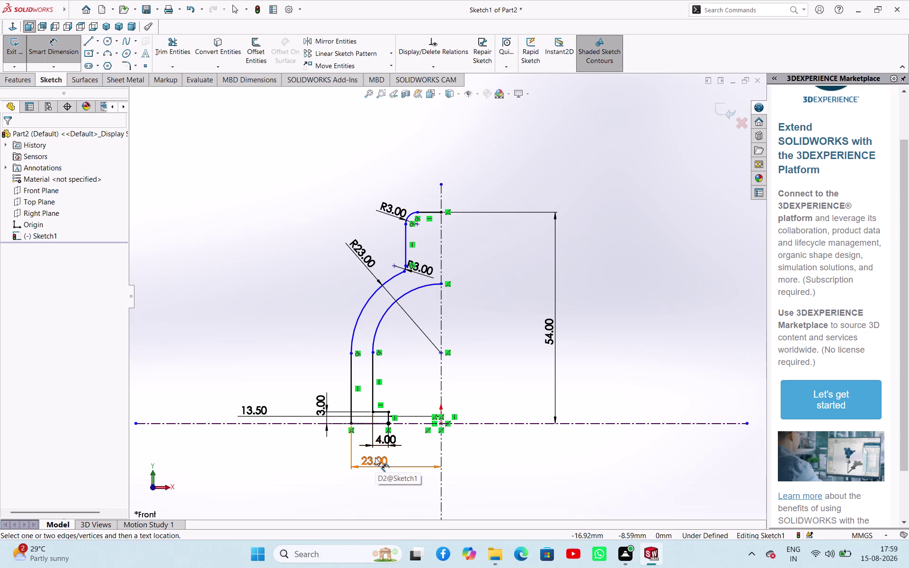
Place the 13.50 mm dimension.
click(263, 413)
scroll(down, 3)
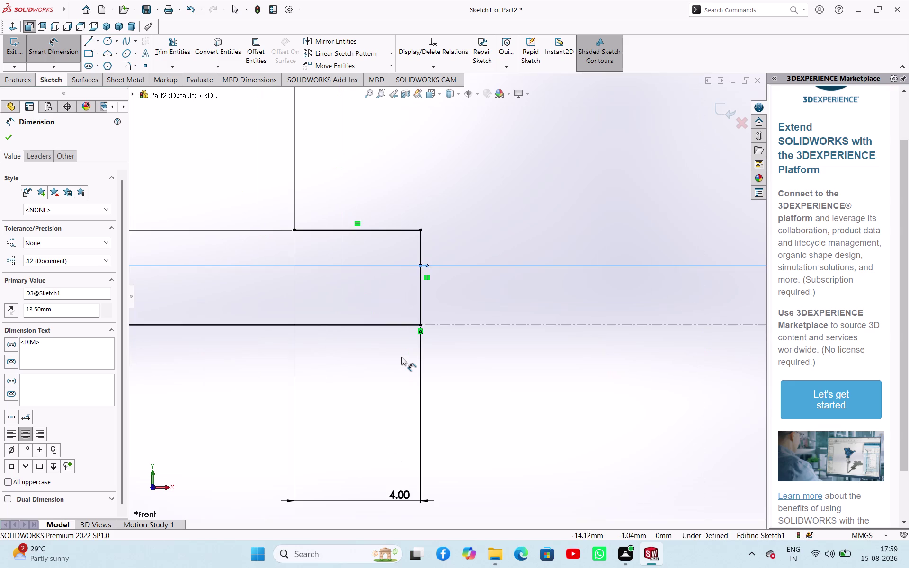
scroll(up, 3)
scroll(down, 3)
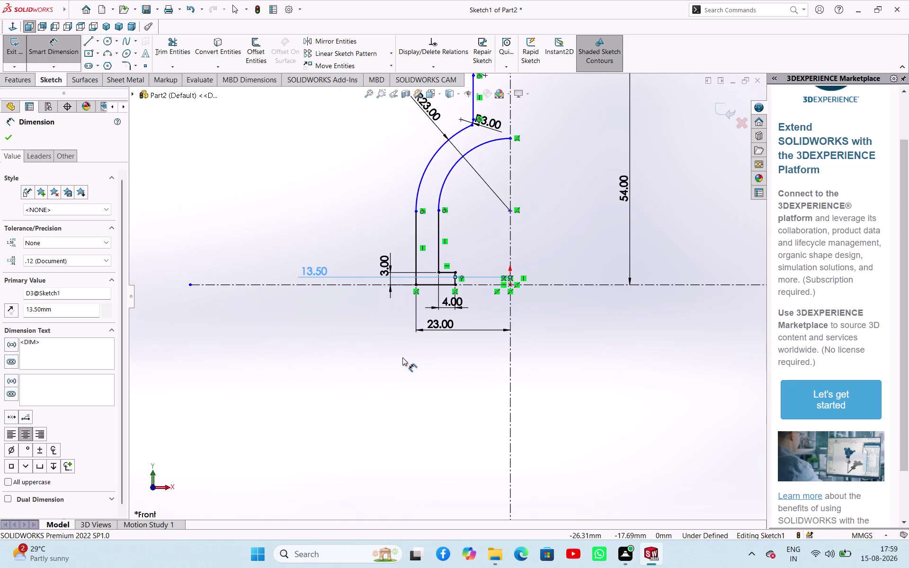
scroll(up, 3)
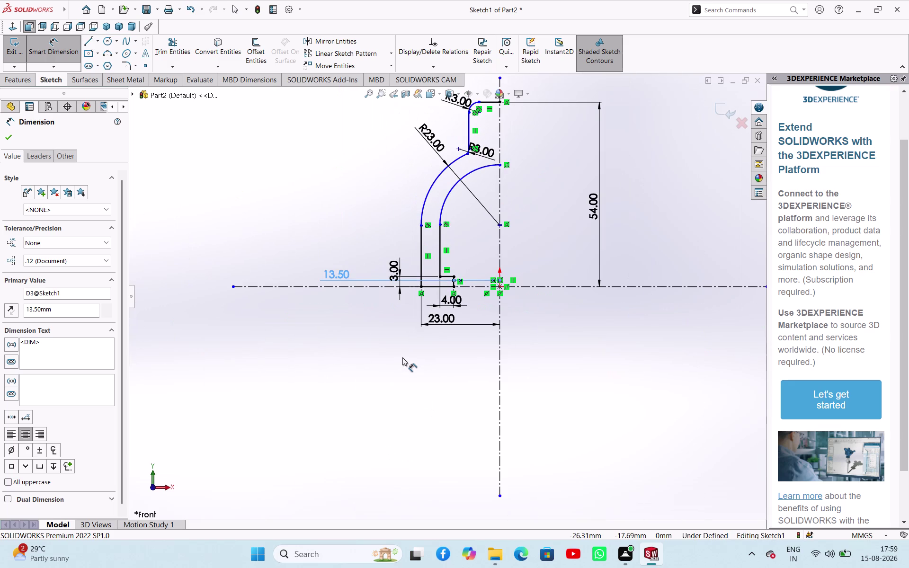
scroll(up, 3)
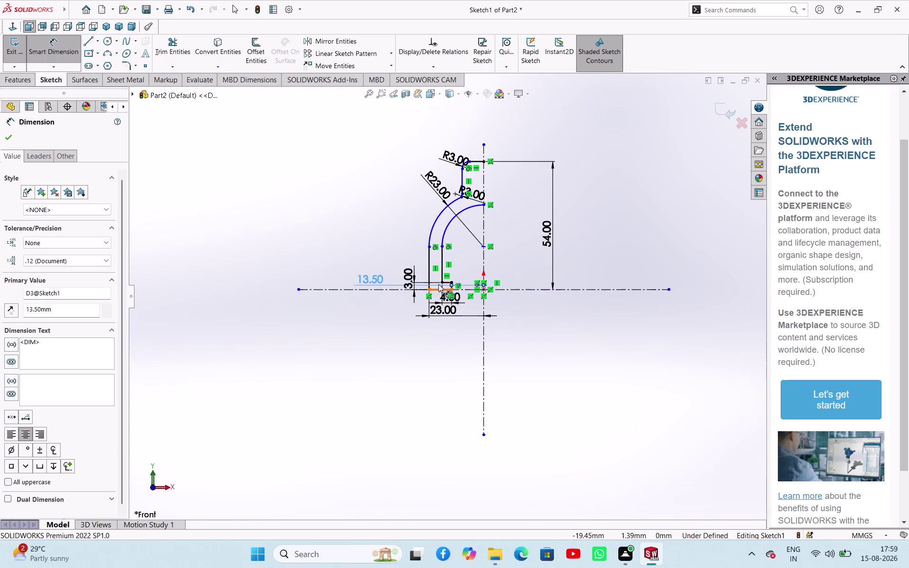
click(442, 272)
Abandon the over-defining length dimension on the arch leg's vertical line and return to Select.
click(430, 259)
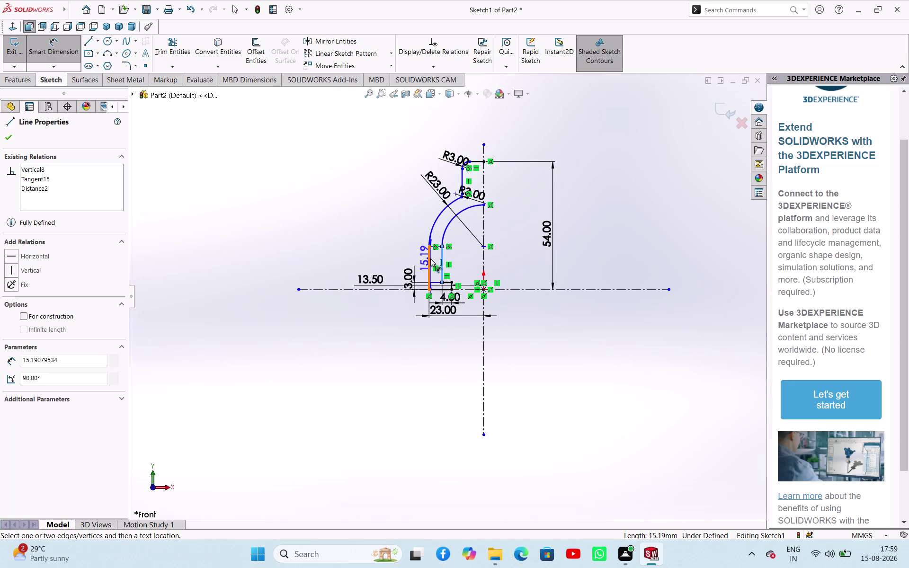
click(383, 259)
click(513, 285)
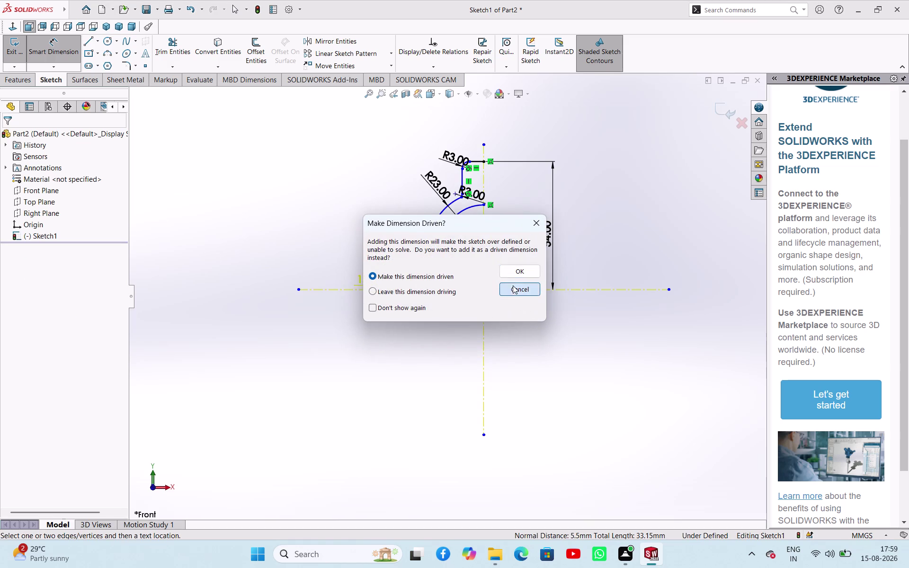
click(546, 345)
right_click(532, 366)
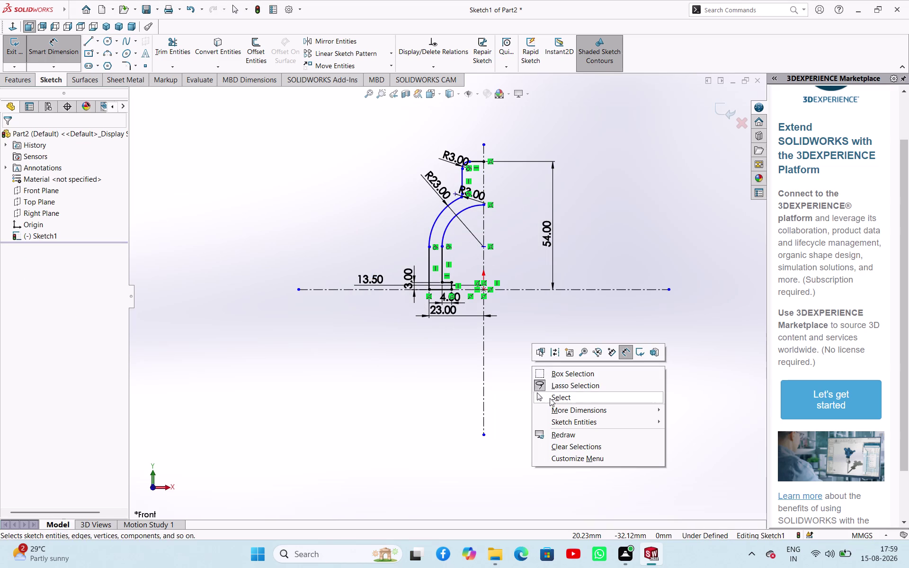
click(549, 400)
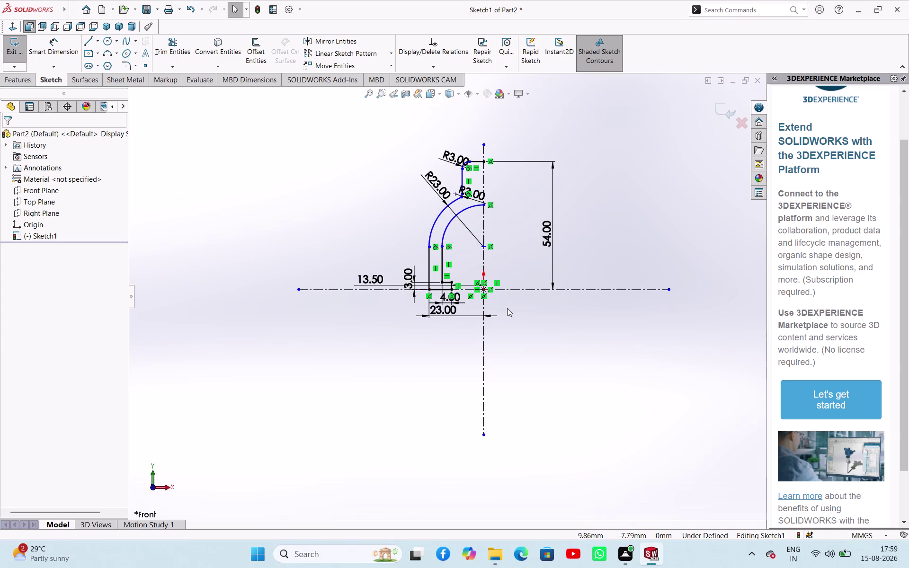
Select the inner and outer arch arcs, the R3.00 dimension, the upper fillet and the boss edges.
drag(462, 246, 402, 183)
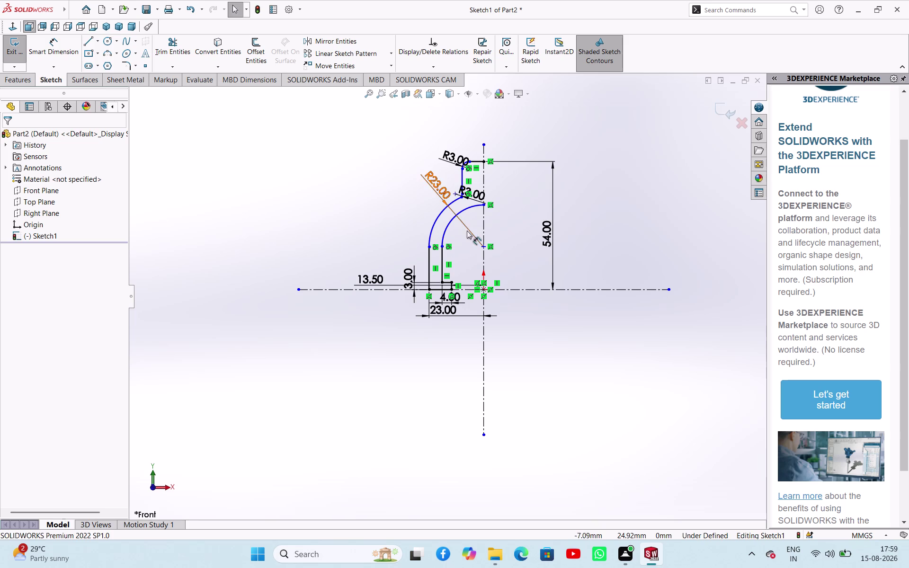
drag(458, 238, 471, 286)
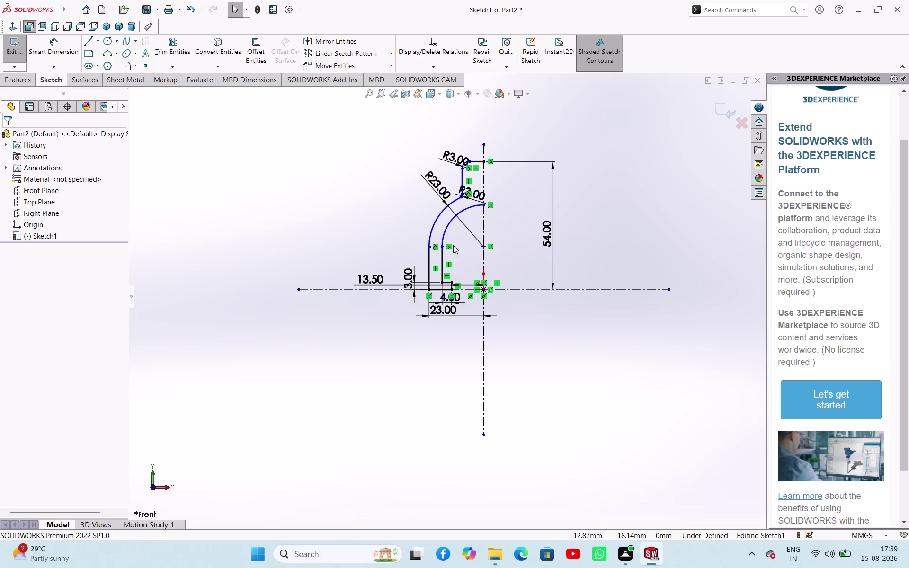
click(446, 229)
click(435, 218)
click(461, 181)
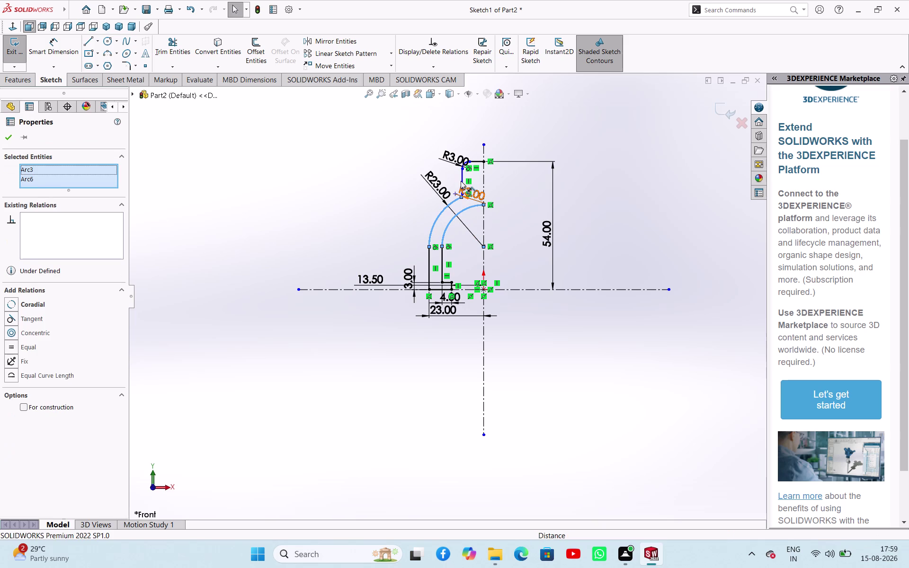
scroll(down, 3)
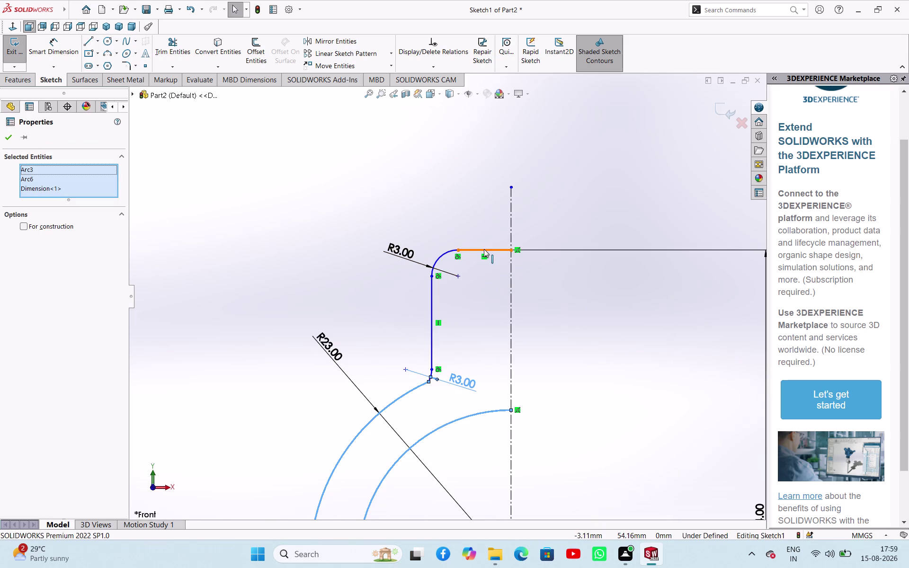
click(484, 249)
click(447, 250)
click(430, 291)
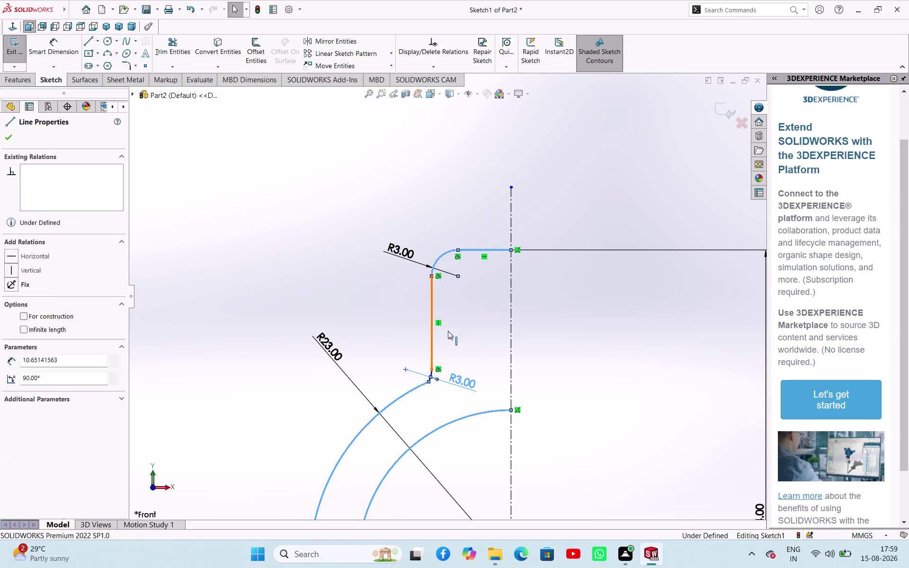
scroll(up, 3)
Add the lower fillet arc, both leg lines and all base edges to the selection.
scroll(down, 3)
scroll(down, 3)
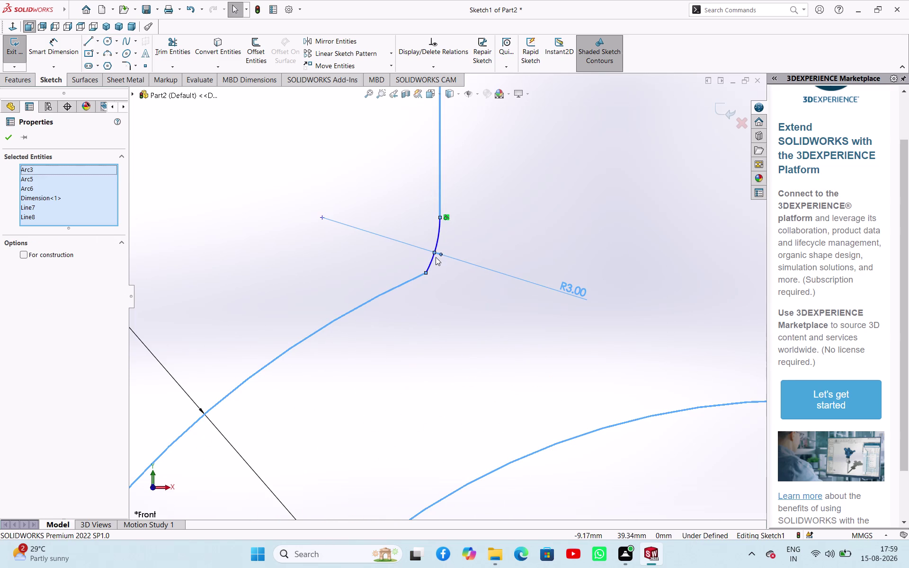
click(433, 258)
scroll(up, 3)
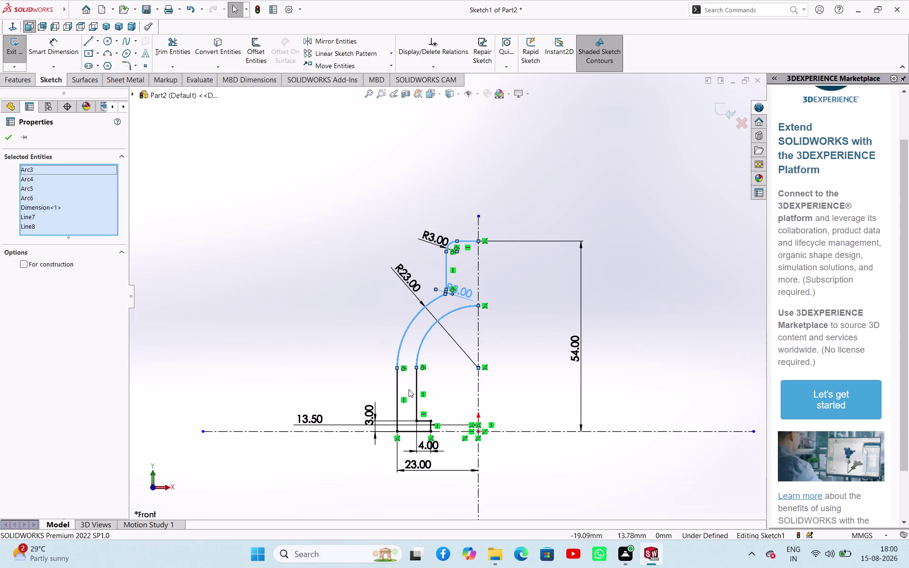
click(398, 381)
click(417, 384)
scroll(down, 3)
click(441, 389)
click(450, 401)
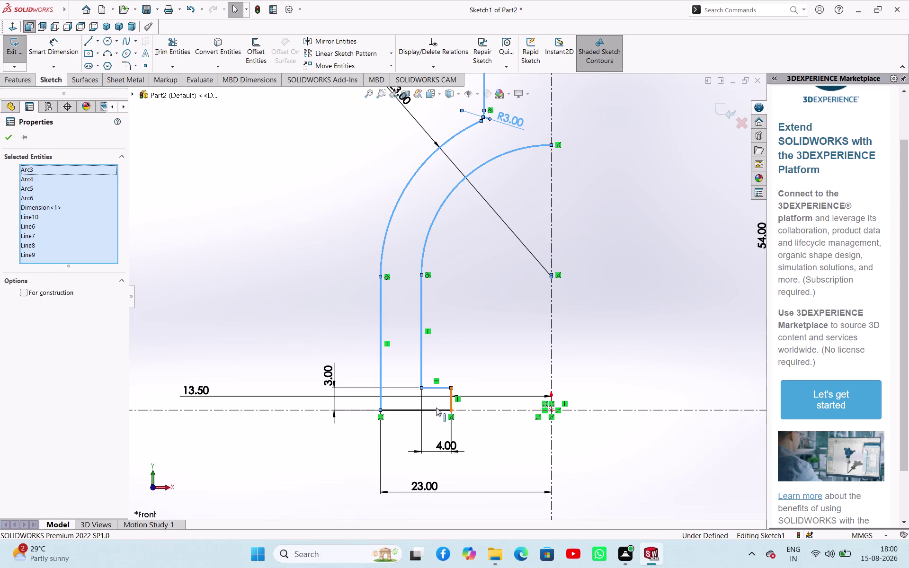
click(436, 411)
click(328, 39)
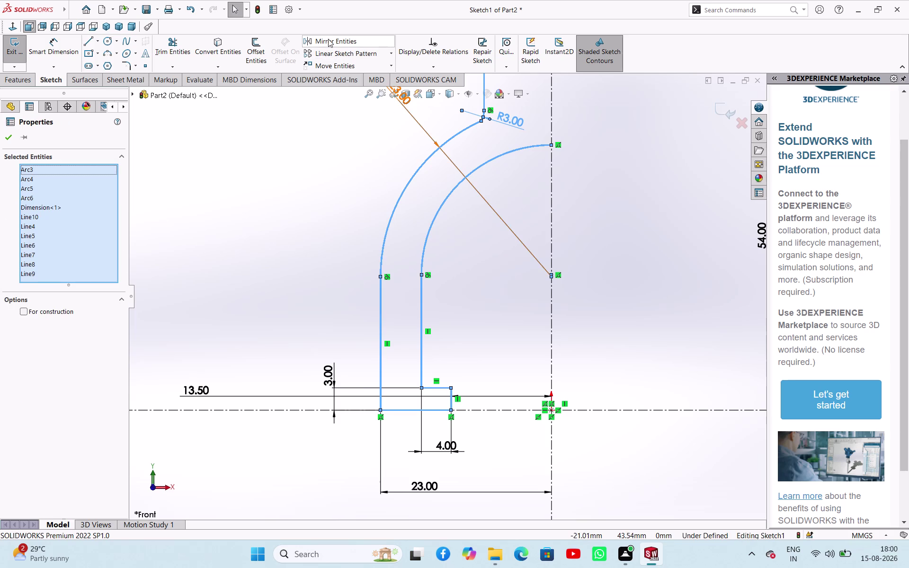
Mirror the selected half profile about the vertical centerline.
click(100, 361)
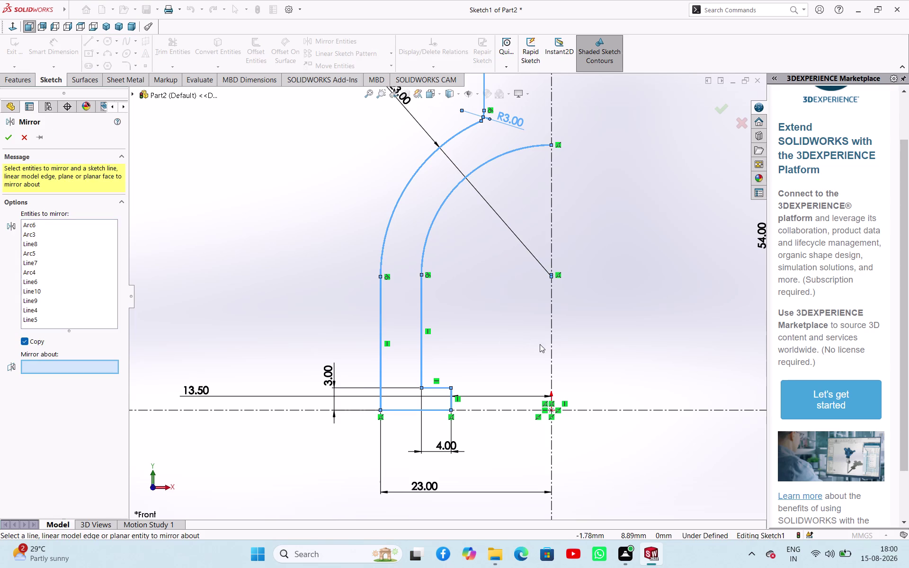
click(550, 356)
scroll(up, 3)
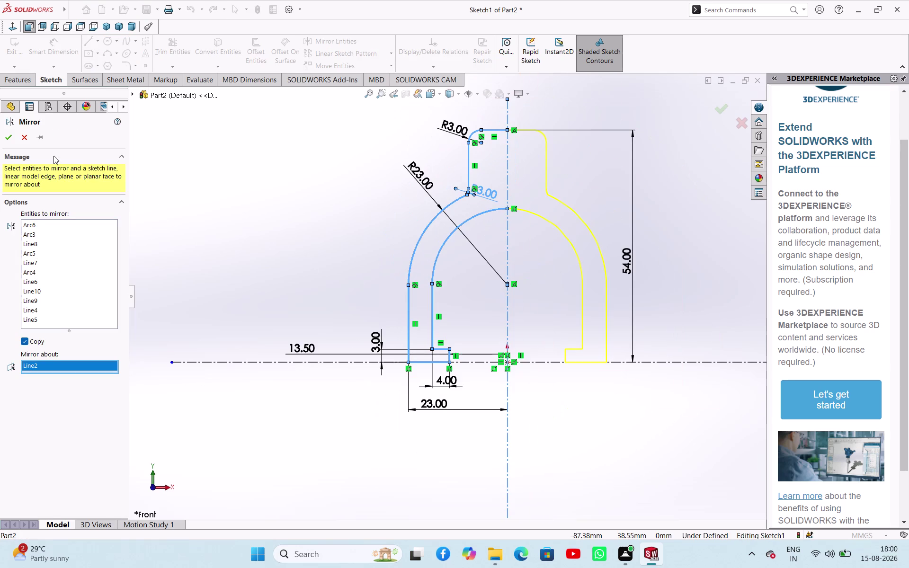
click(9, 137)
click(313, 265)
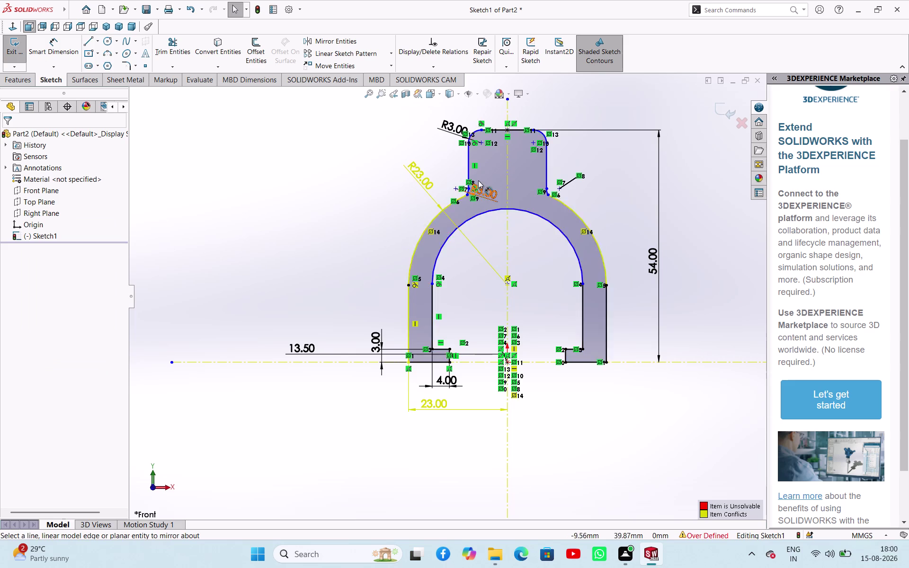
Zoom in and select the outer arch arc to inspect its relations.
scroll(down, 3)
scroll(up, 3)
scroll(down, 3)
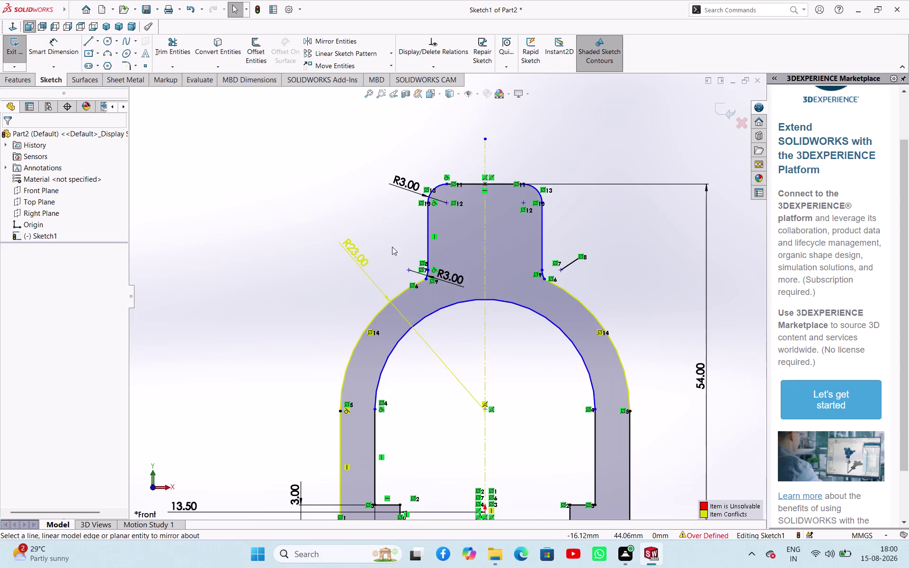
scroll(down, 3)
scroll(up, 3)
scroll(down, 3)
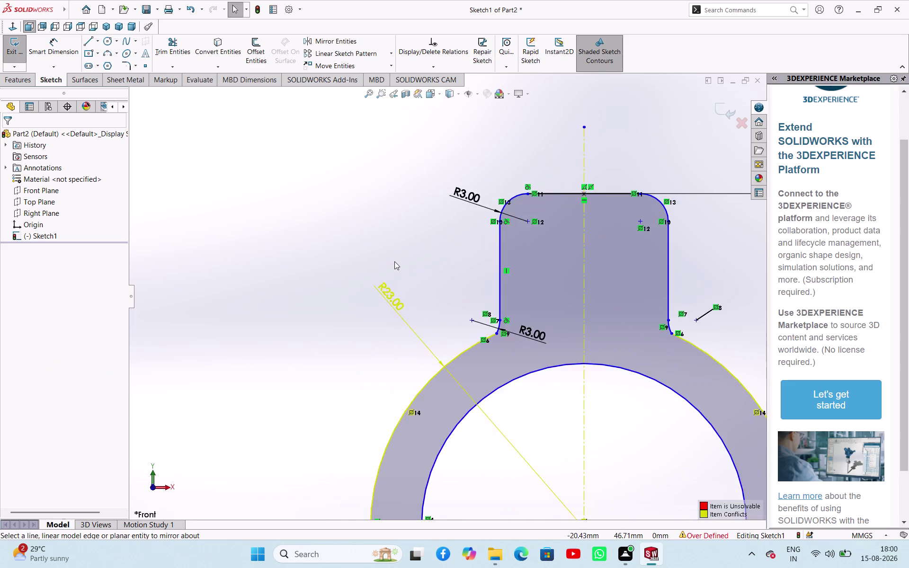
scroll(down, 3)
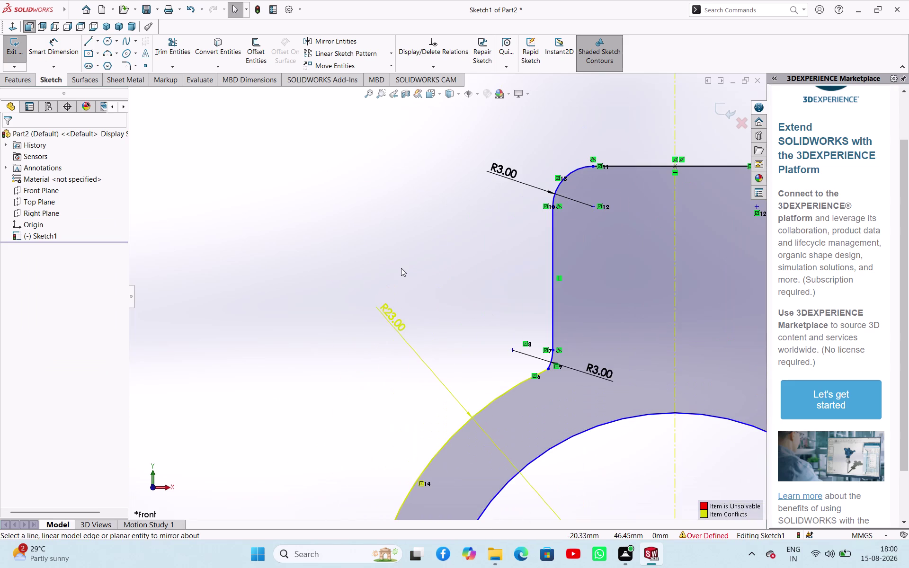
click(461, 266)
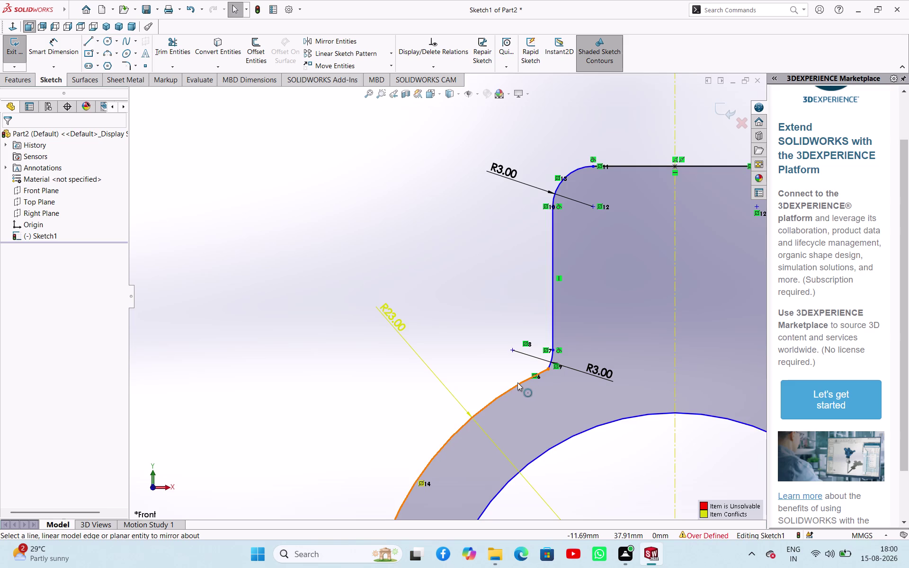
click(518, 382)
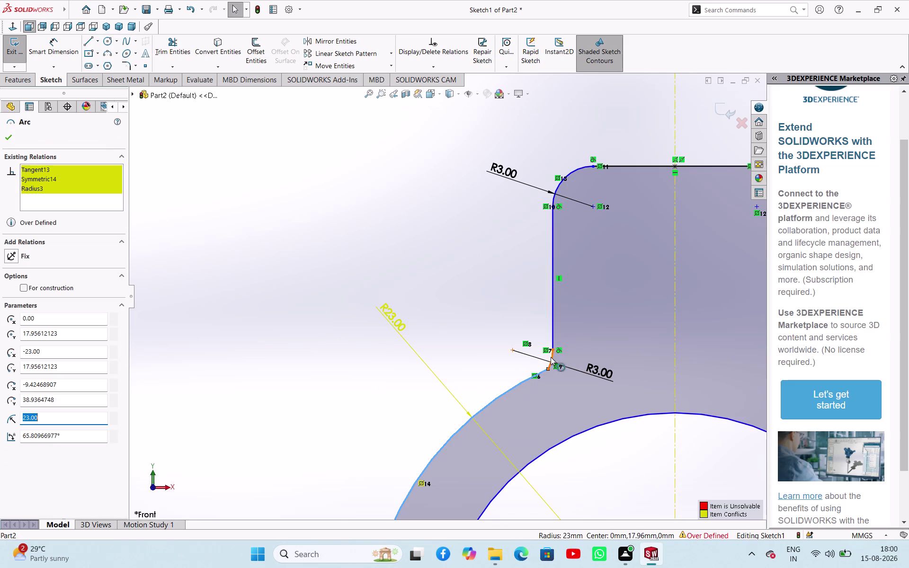
Make the lower fillet tangent to the outer arch arc.
scroll(down, 3)
click(493, 328)
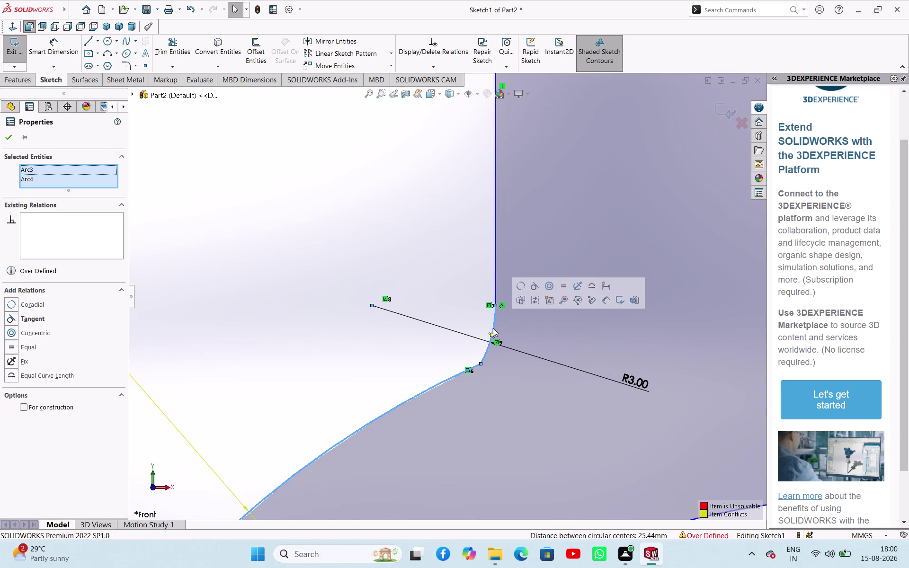
click(541, 291)
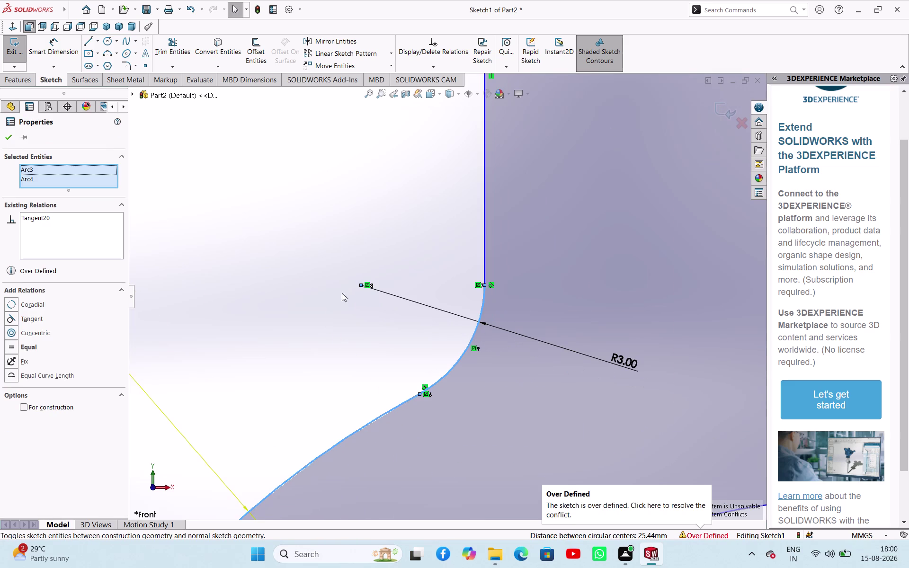
click(327, 288)
Orbit around the sketch, then snap back to the straight-on Front view.
scroll(up, 3)
scroll(down, 3)
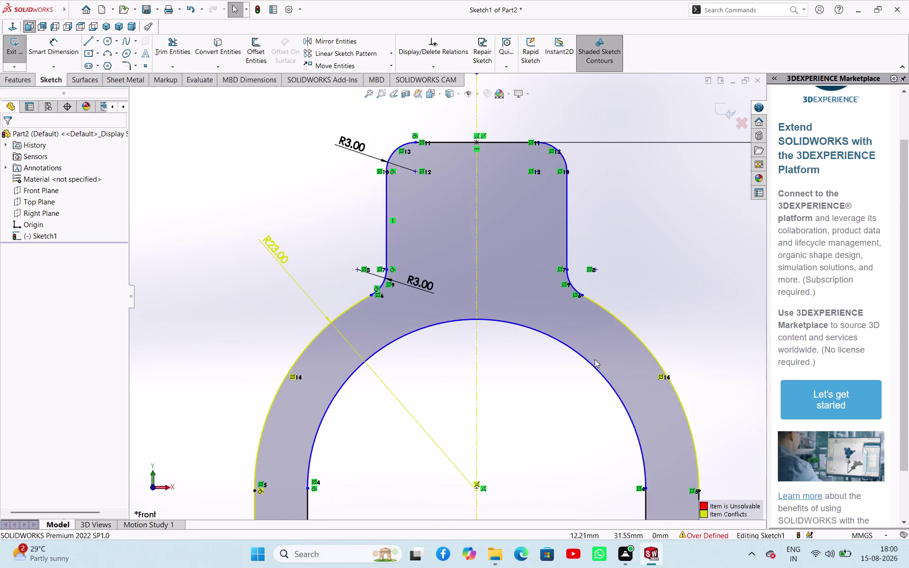
scroll(up, 3)
scroll(down, 3)
scroll(up, 3)
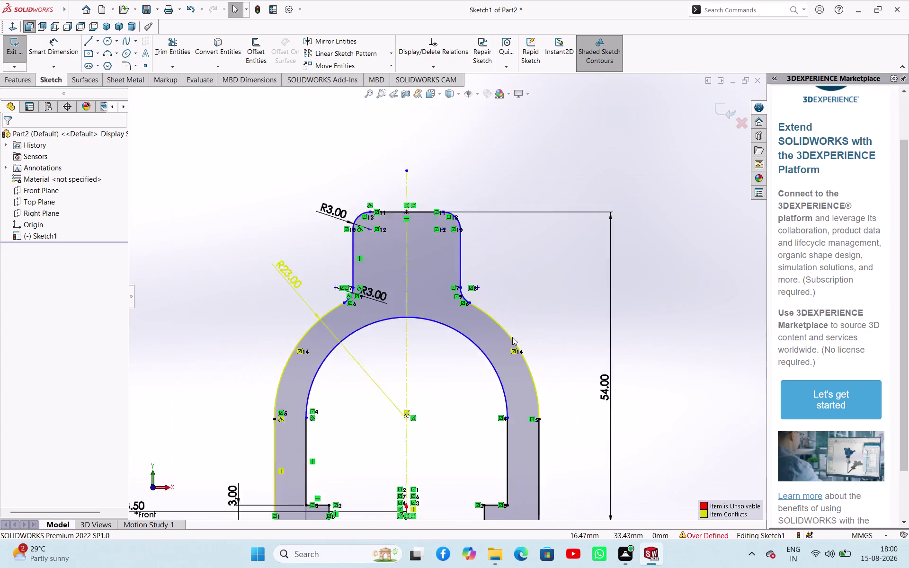
click(545, 327)
scroll(up, 3)
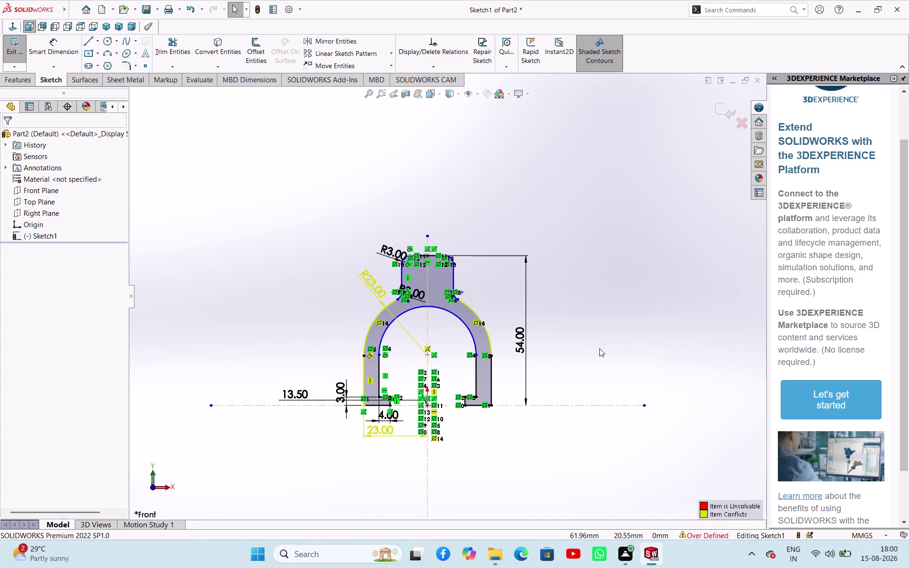
middle_drag(534, 286, 545, 325)
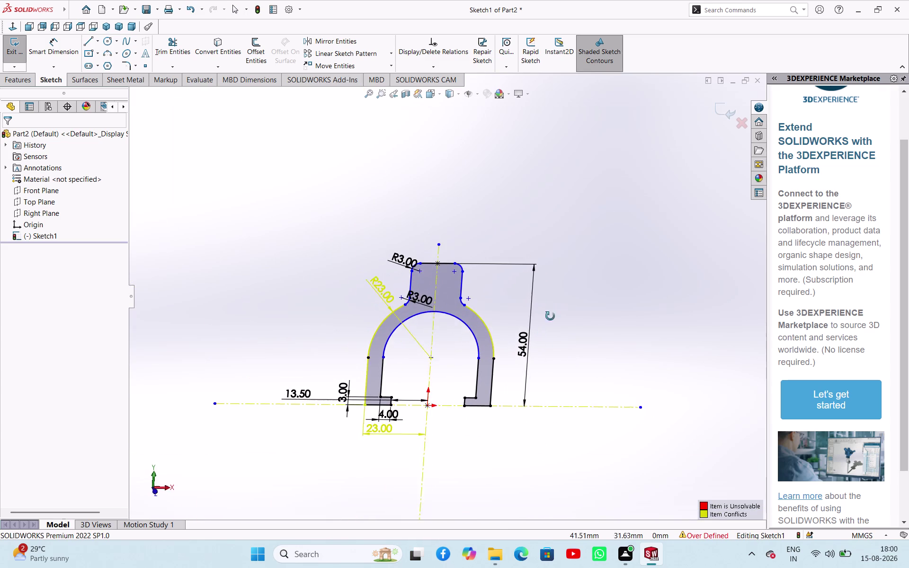
middle_drag(545, 324, 565, 282)
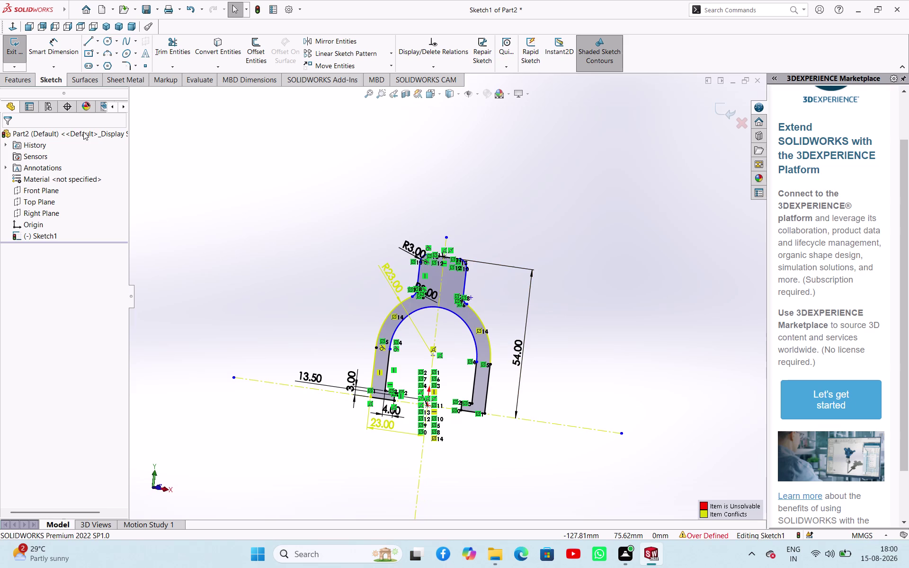
click(158, 486)
right_drag(643, 293, 659, 194)
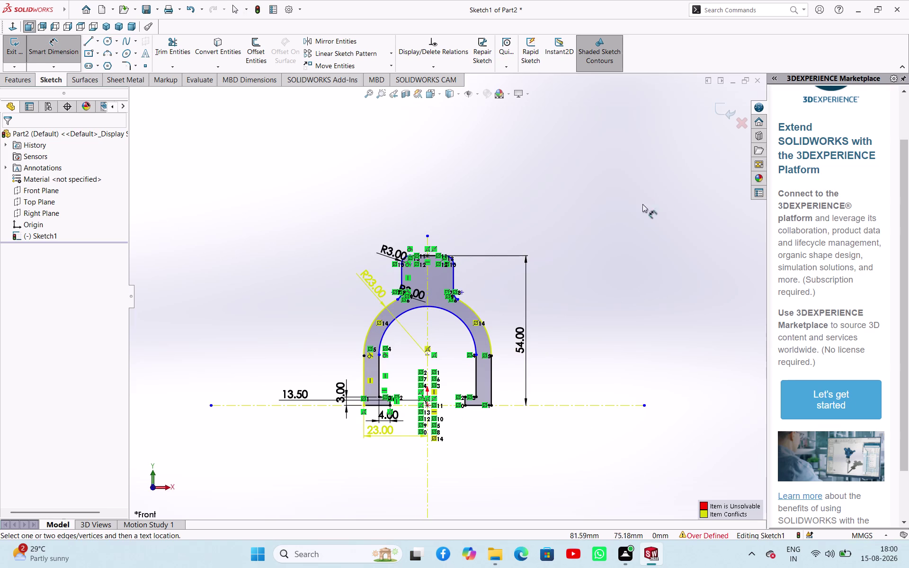
Add a height dimension to the top boss's left side.
scroll(down, 3)
click(448, 241)
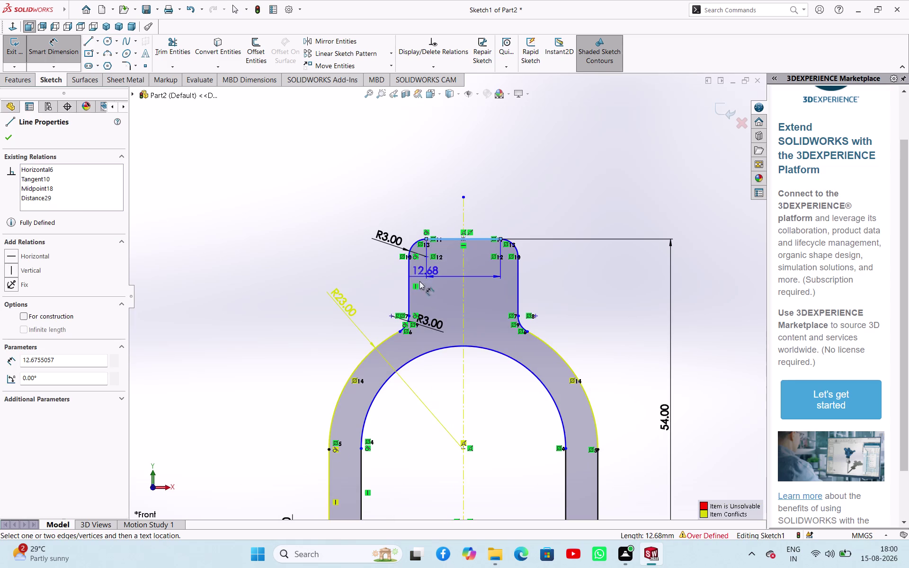
click(410, 314)
click(368, 286)
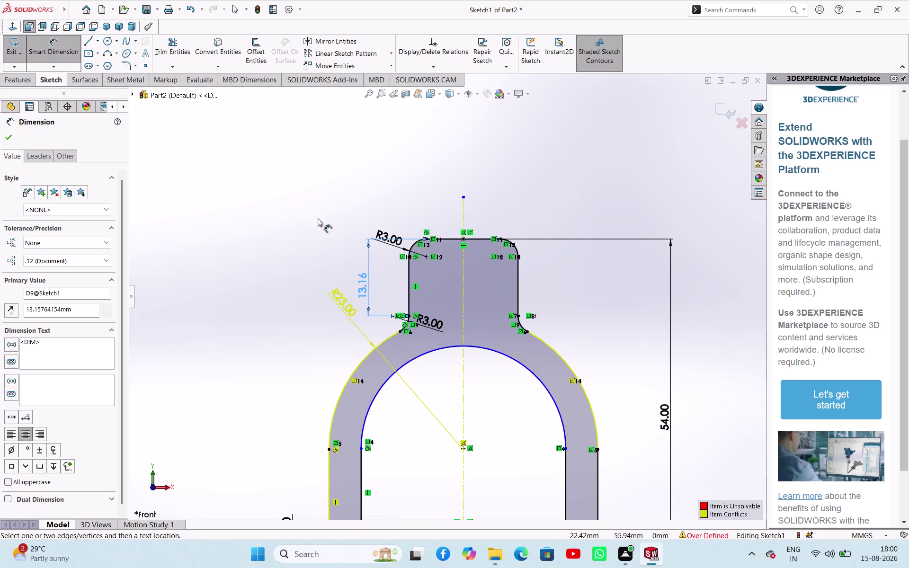
right_click(264, 181)
click(288, 212)
Try setting the boss height to 4 and dismiss the invalid geometry warning.
double_click(361, 283)
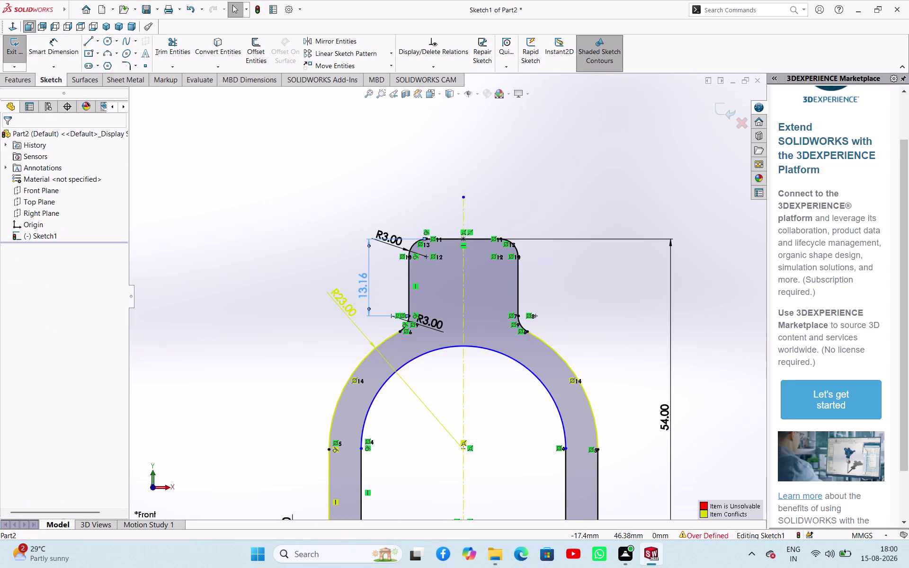
key(4)
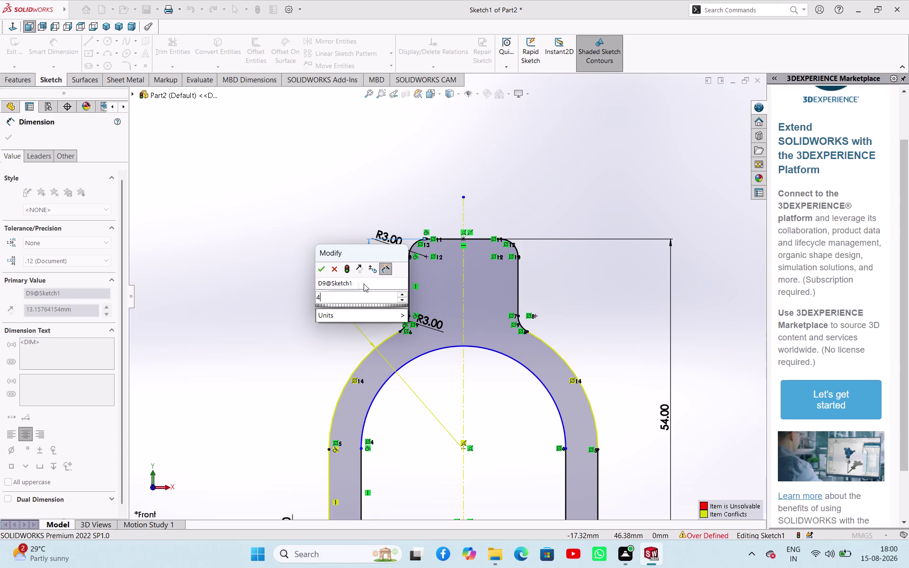
key(Return)
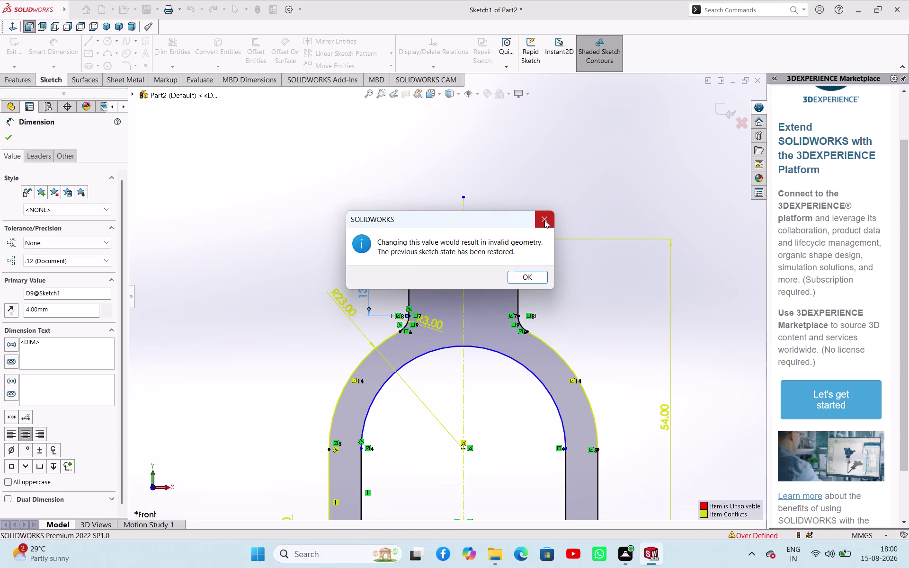
click(545, 220)
click(556, 273)
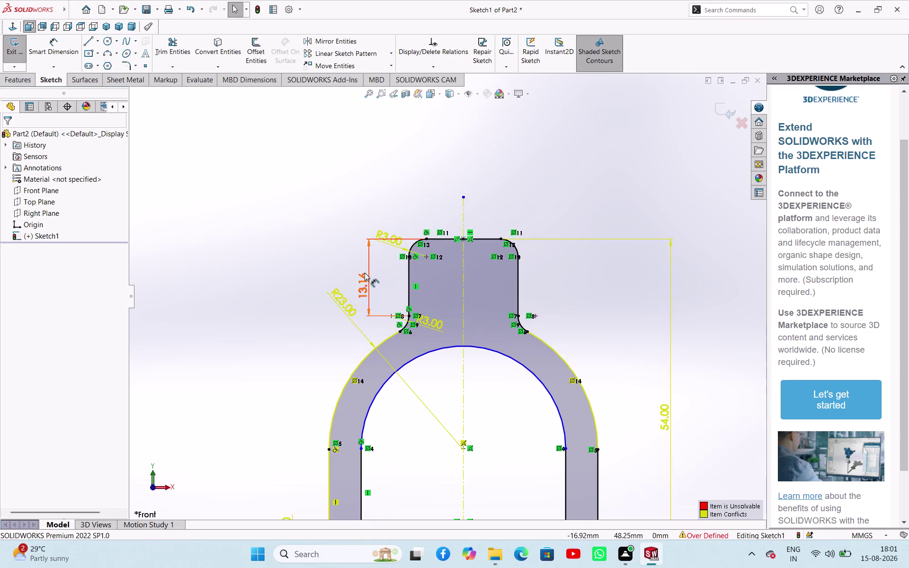
Select the 13.16 boss height dimension and delete it.
click(309, 223)
click(366, 269)
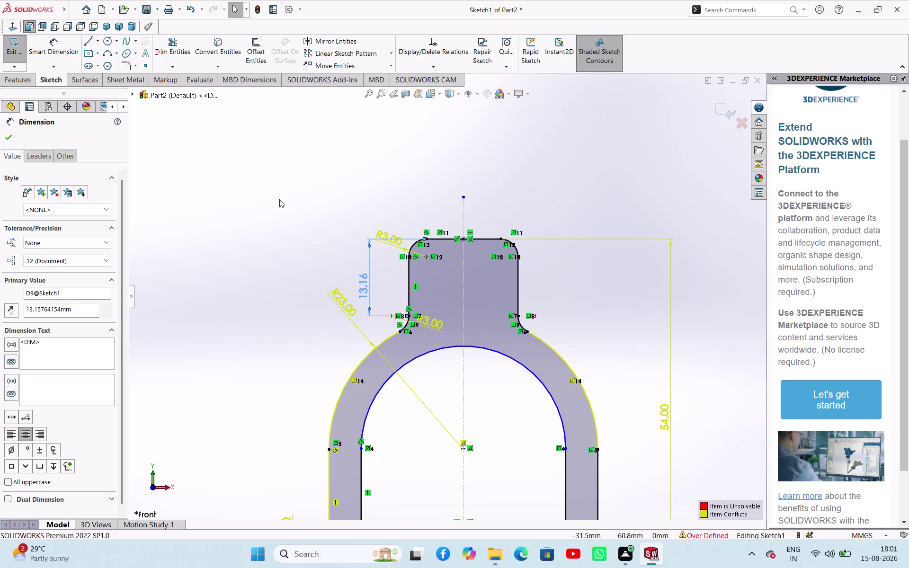
key(Delete)
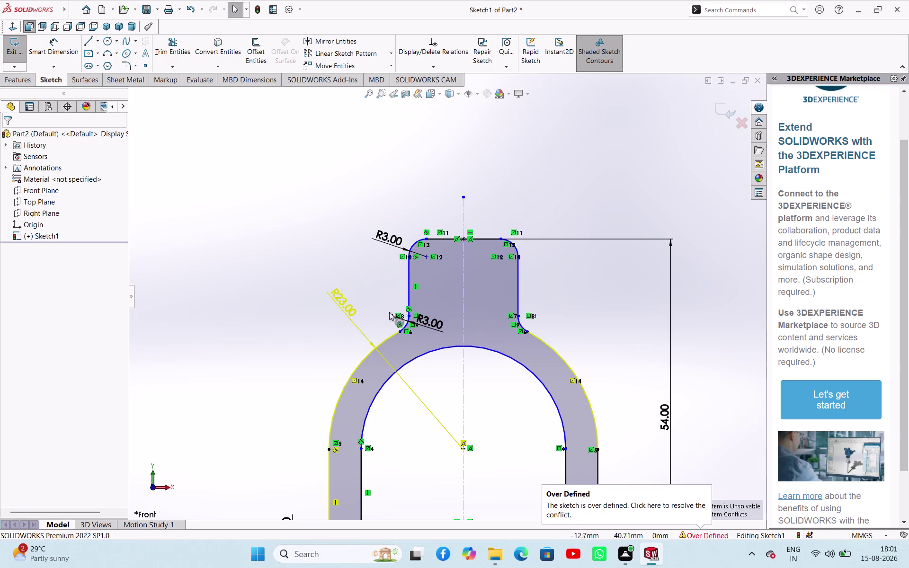
Remove the 13.16 dimension and adjust the view.
click(295, 215)
click(429, 319)
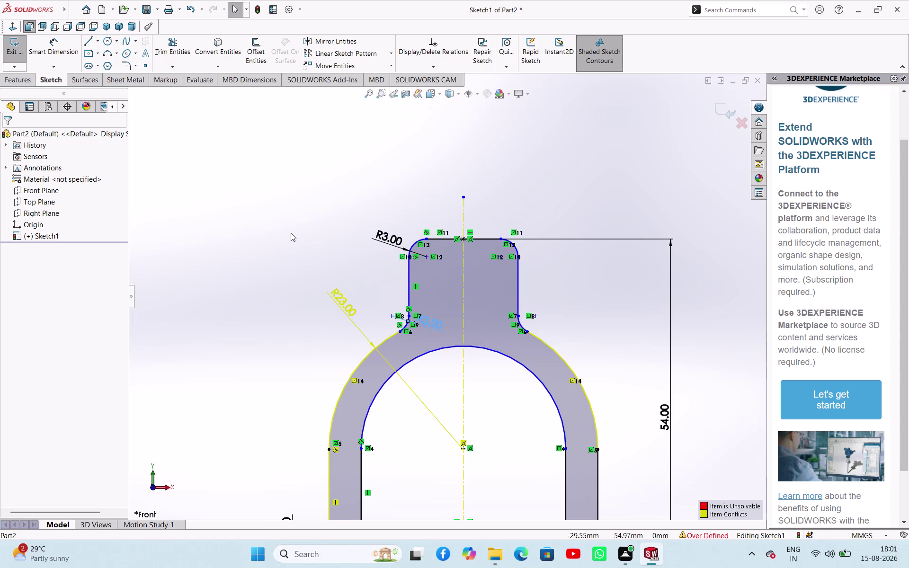
key(Delete)
right_drag(293, 315, 296, 306)
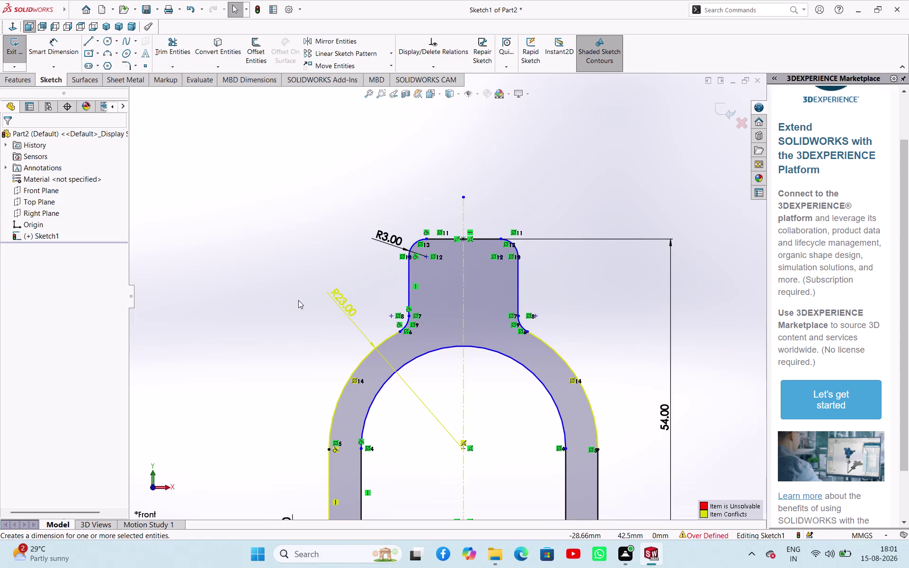
right_drag(296, 306, 299, 290)
Open SketchXpert from the Over Defined status and zoom around the conflicts.
click(724, 509)
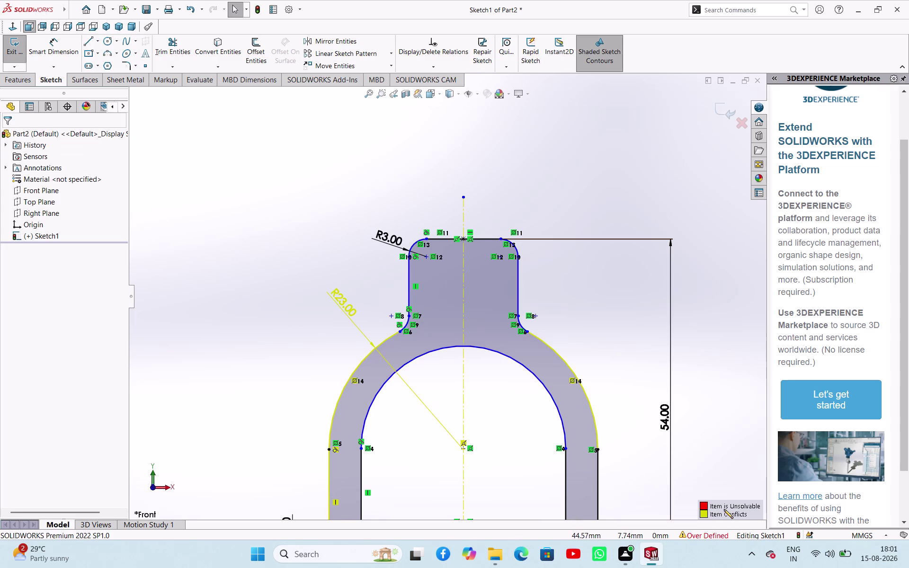
click(704, 536)
scroll(up, 3)
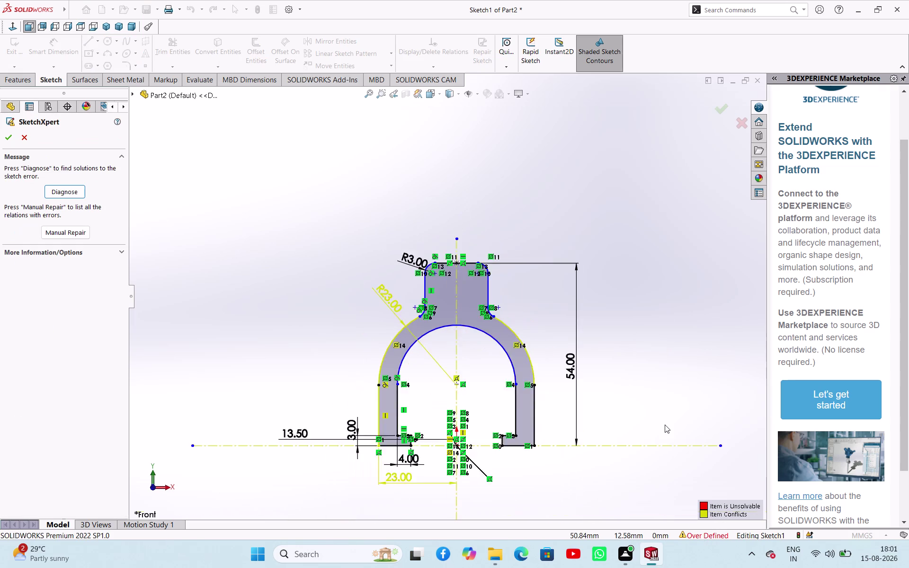
scroll(up, 3)
scroll(down, 3)
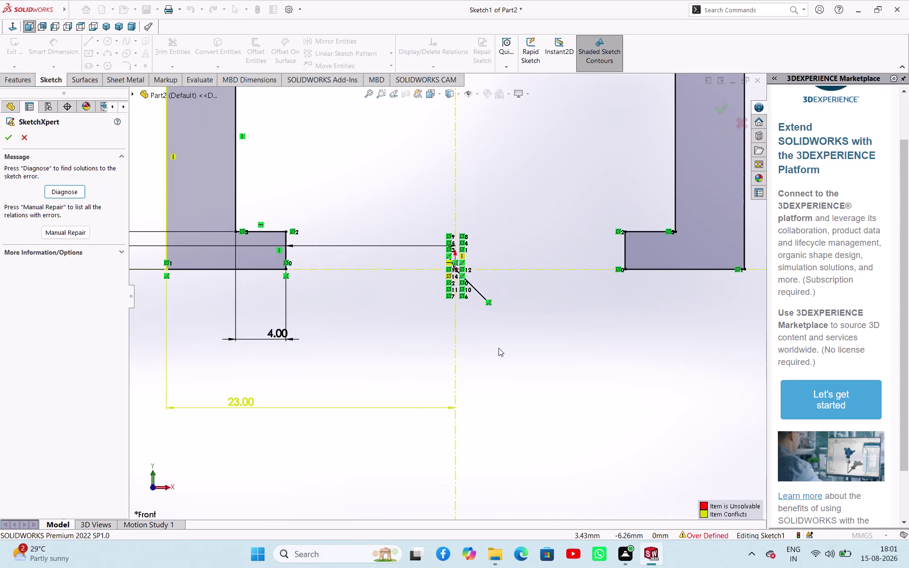
drag(519, 409, 430, 325)
drag(429, 324, 419, 204)
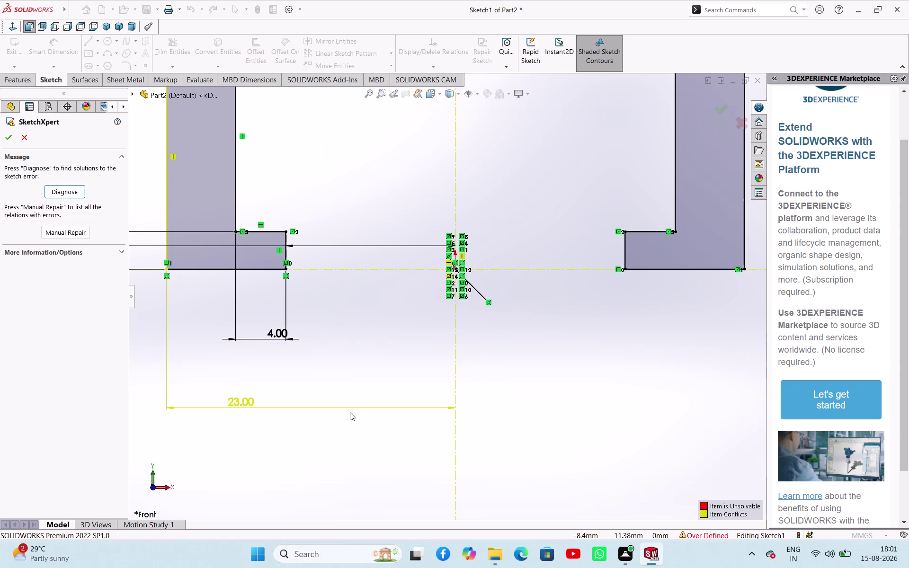
scroll(up, 3)
scroll(down, 3)
scroll(up, 3)
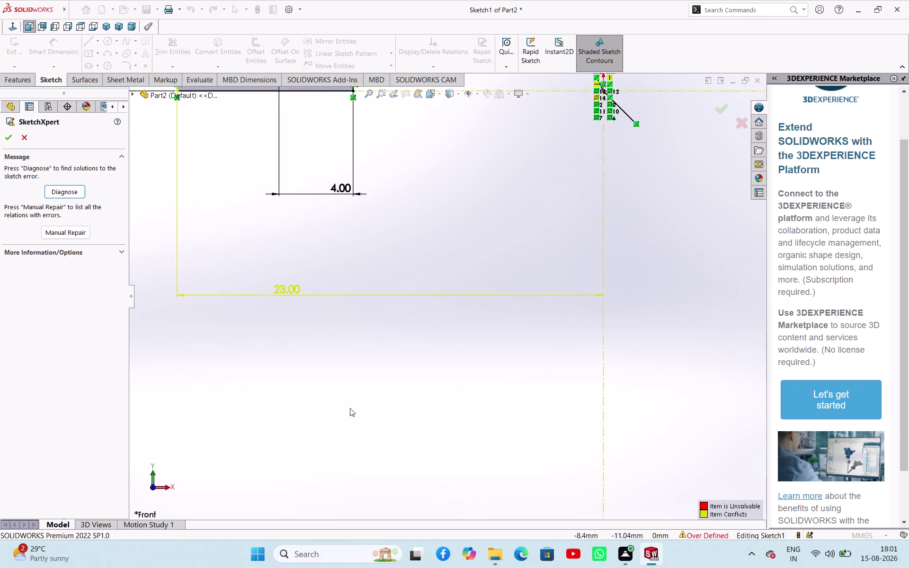
scroll(up, 3)
scroll(up, 3)
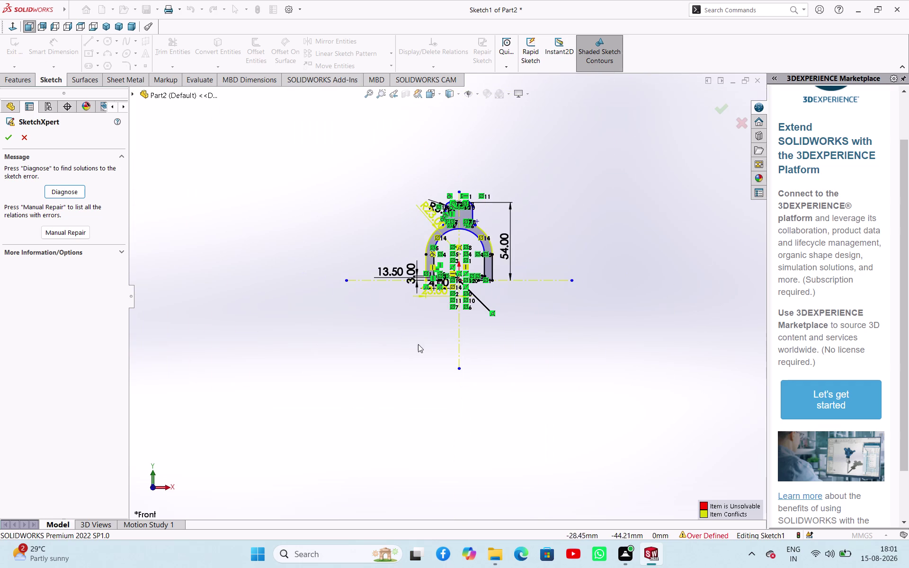
scroll(down, 3)
scroll(down, 3)
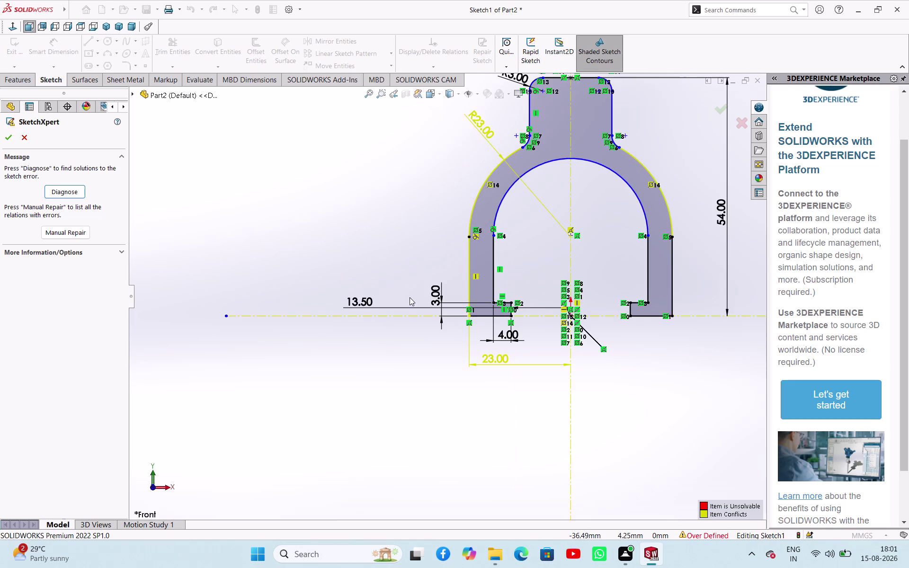
Review conflicting entities, then close SketchXpert without applying repairs.
click(410, 308)
click(440, 297)
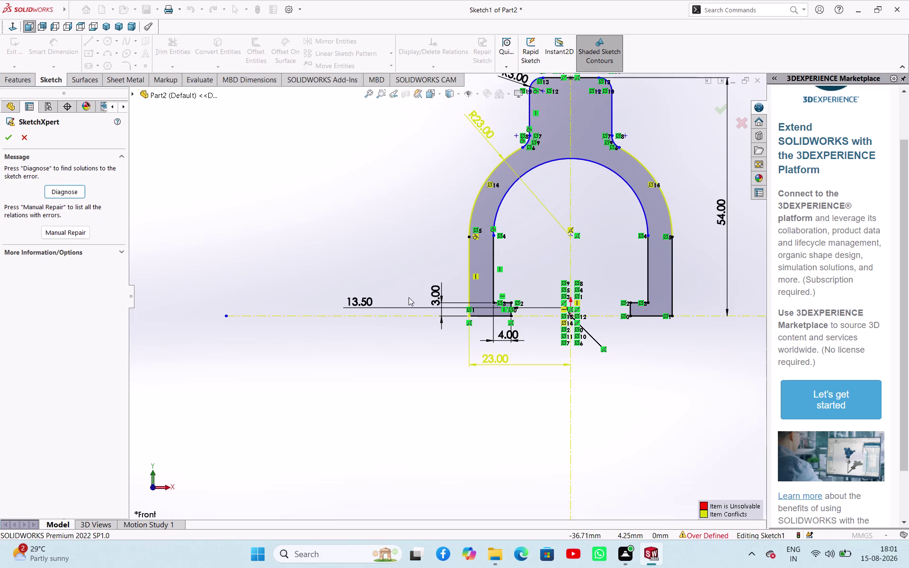
click(409, 297)
click(13, 135)
click(377, 218)
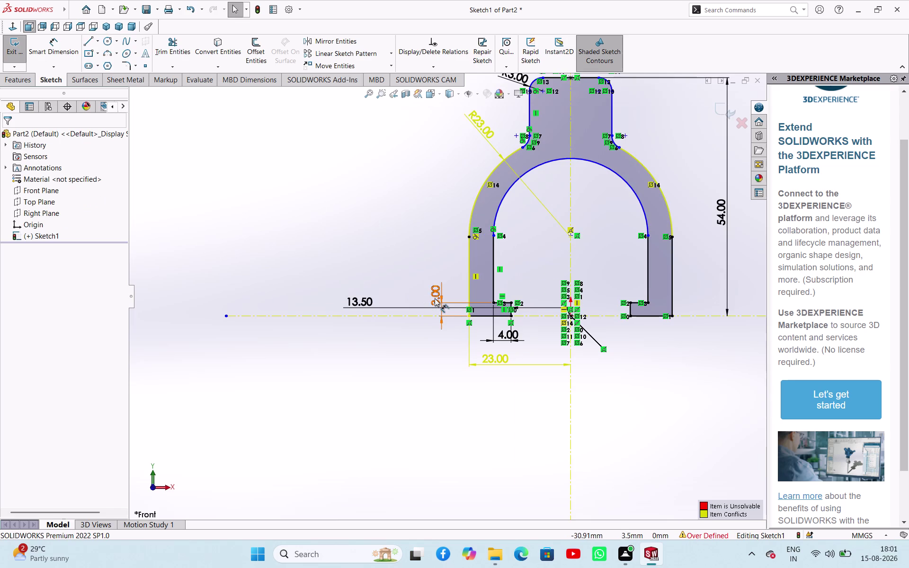
Delete the 13.50 dimension from its right-click menu.
click(435, 299)
click(387, 307)
right_click(318, 174)
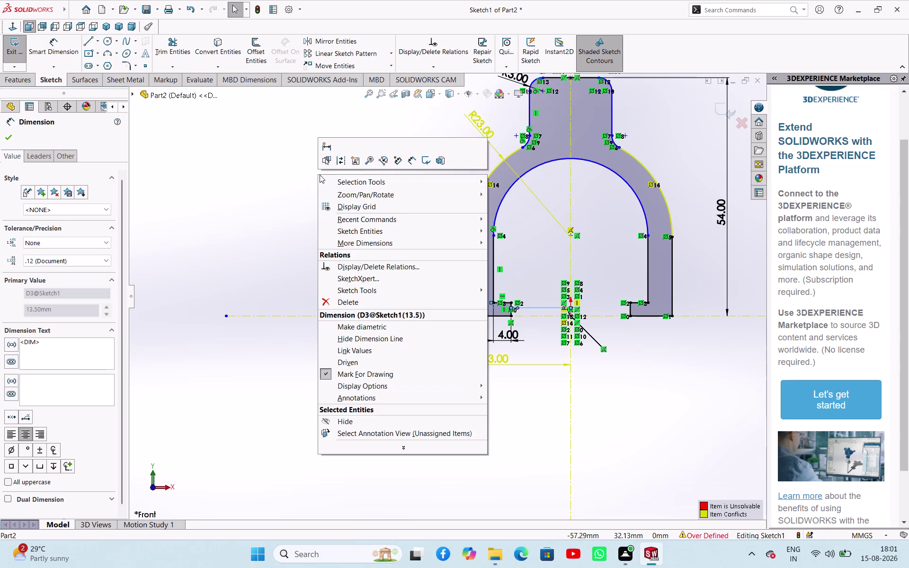
click(349, 305)
click(342, 252)
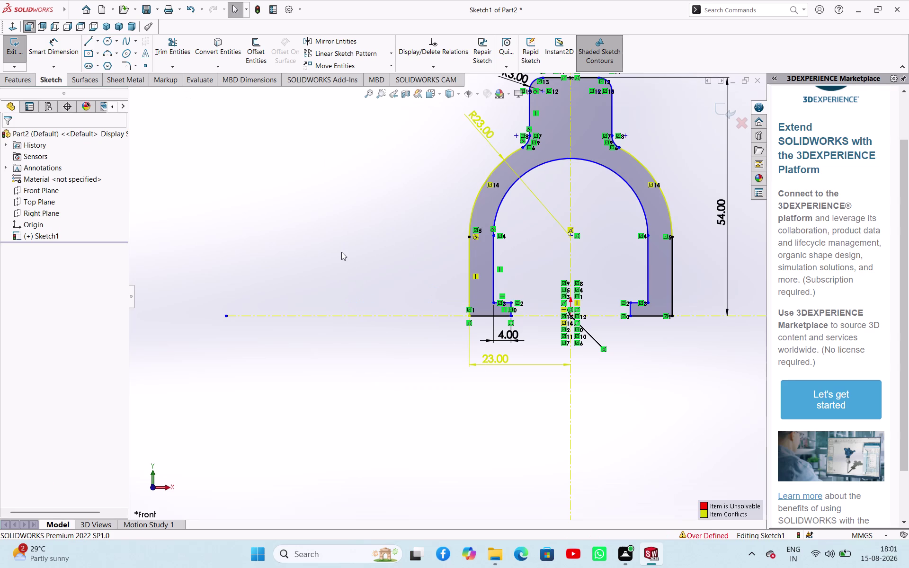
Select the 23.00, 4.00, 54.00 and remaining dimensions together and delete them.
click(478, 364)
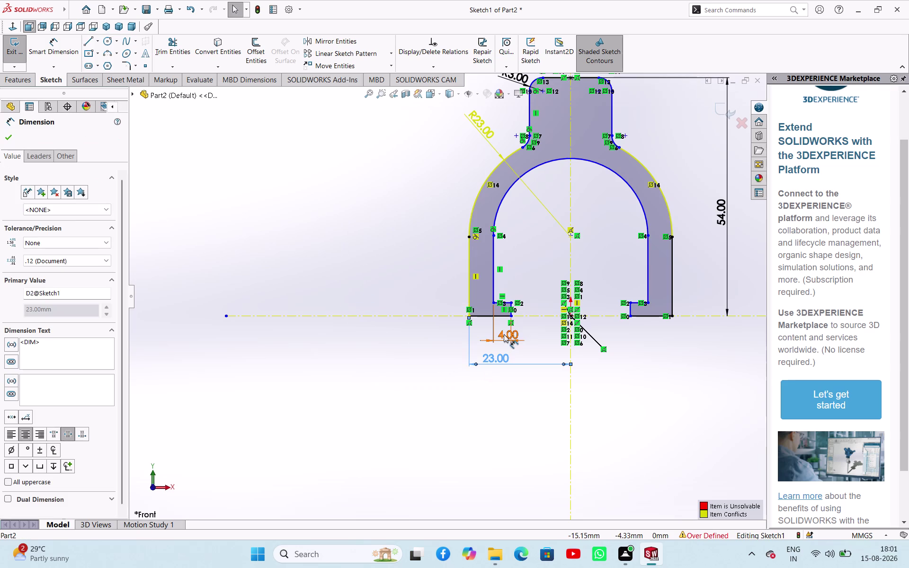
click(506, 333)
click(489, 136)
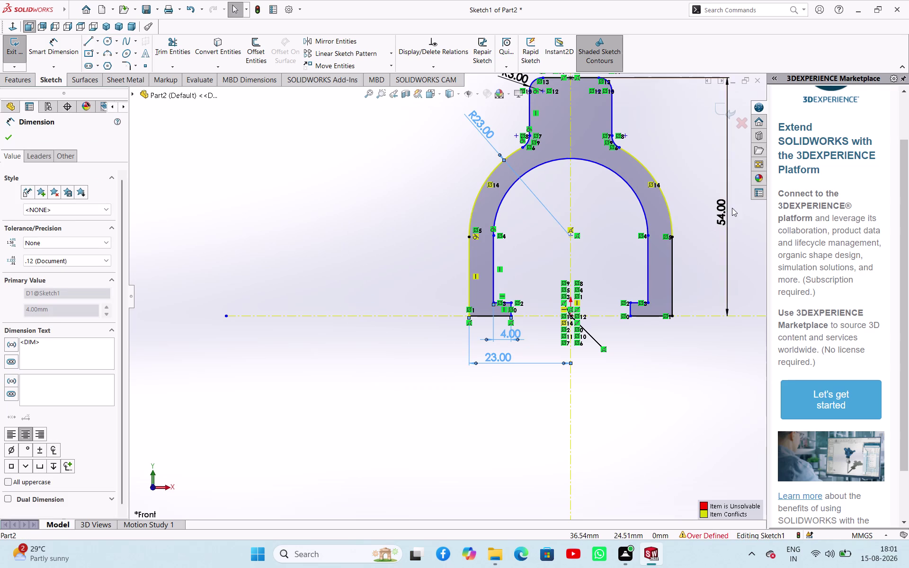
click(720, 213)
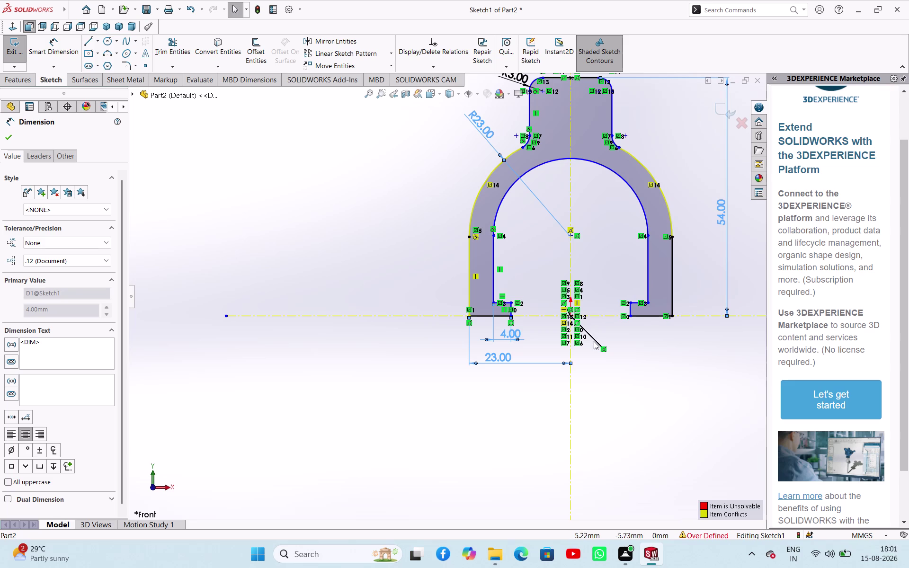
scroll(down, 3)
scroll(up, 3)
scroll(down, 3)
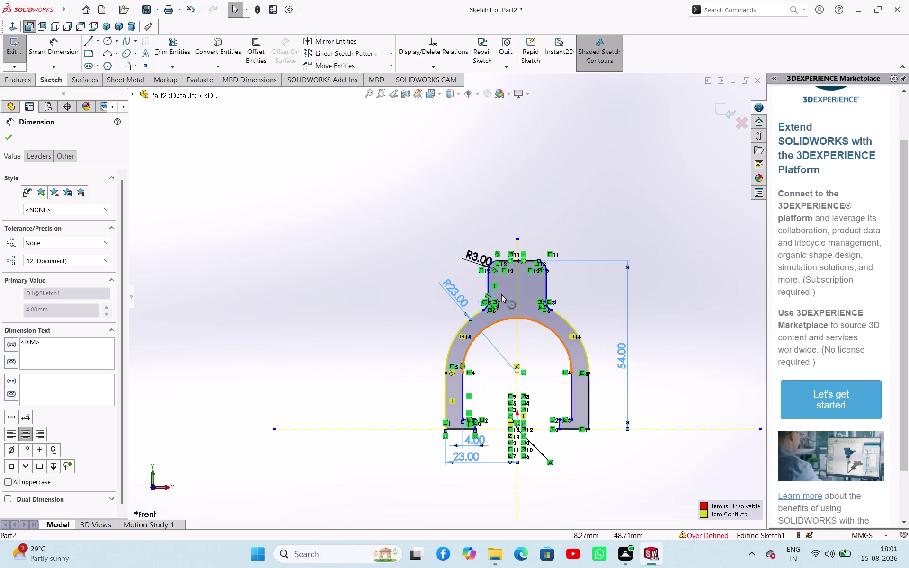
click(471, 264)
key(Delete)
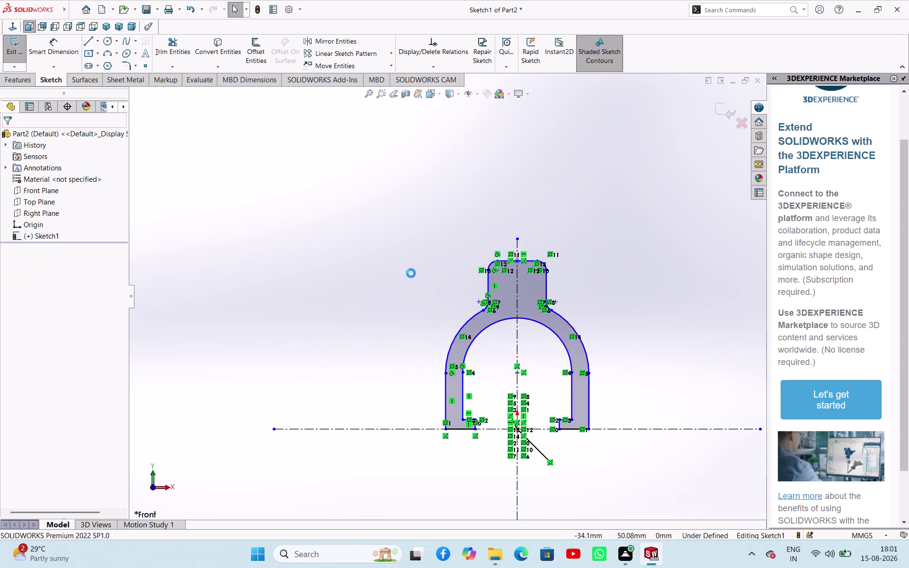
Orbit and zoom around the arch and delete a leftover selected sketch item.
middle_drag(569, 462, 515, 450)
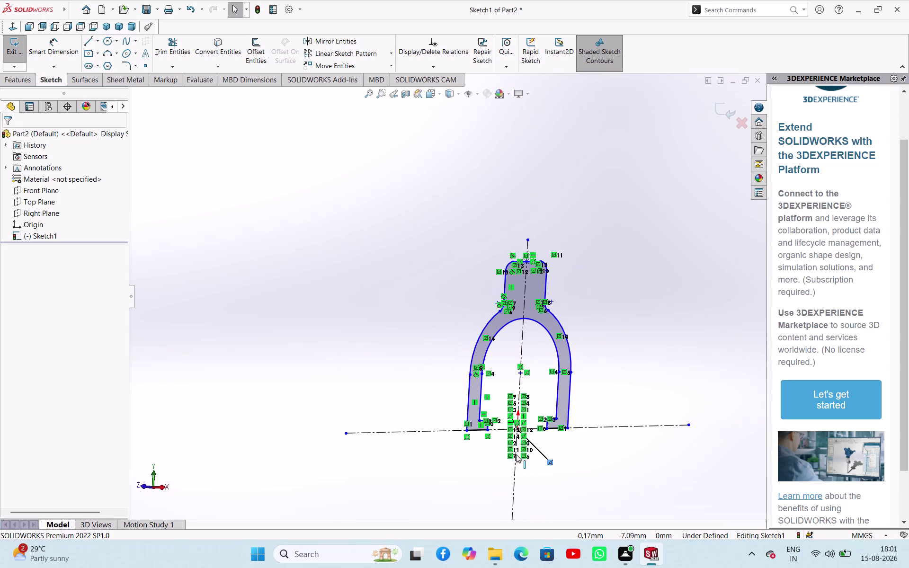
click(545, 456)
scroll(down, 3)
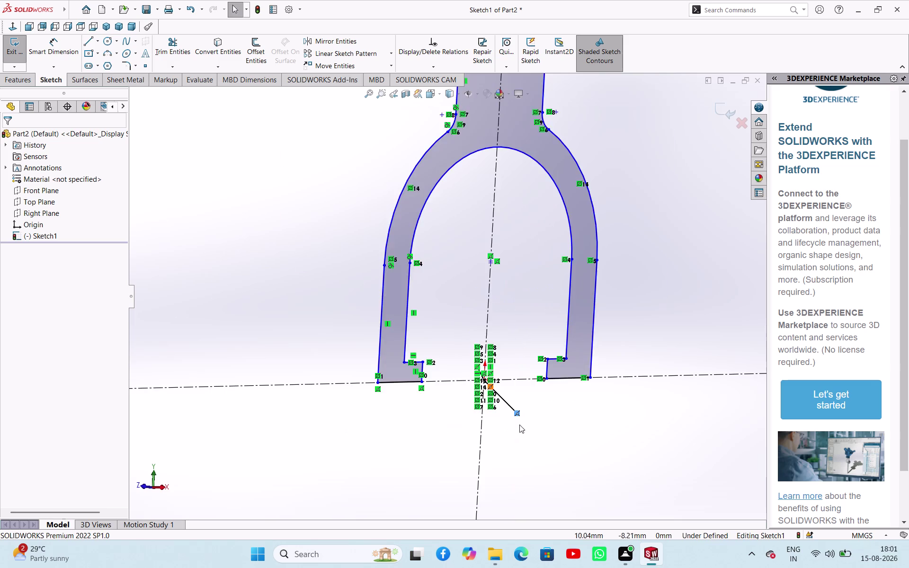
scroll(down, 3)
scroll(down, 3)
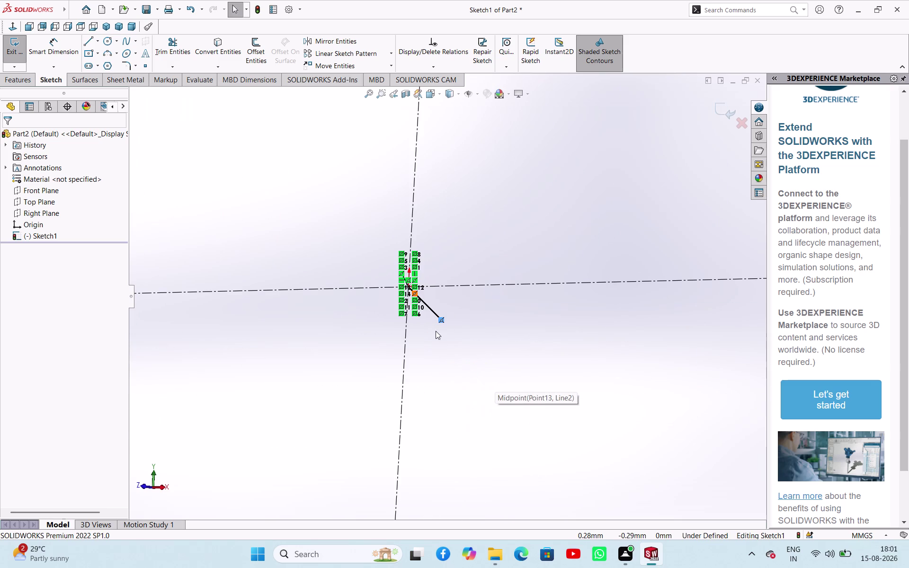
click(440, 321)
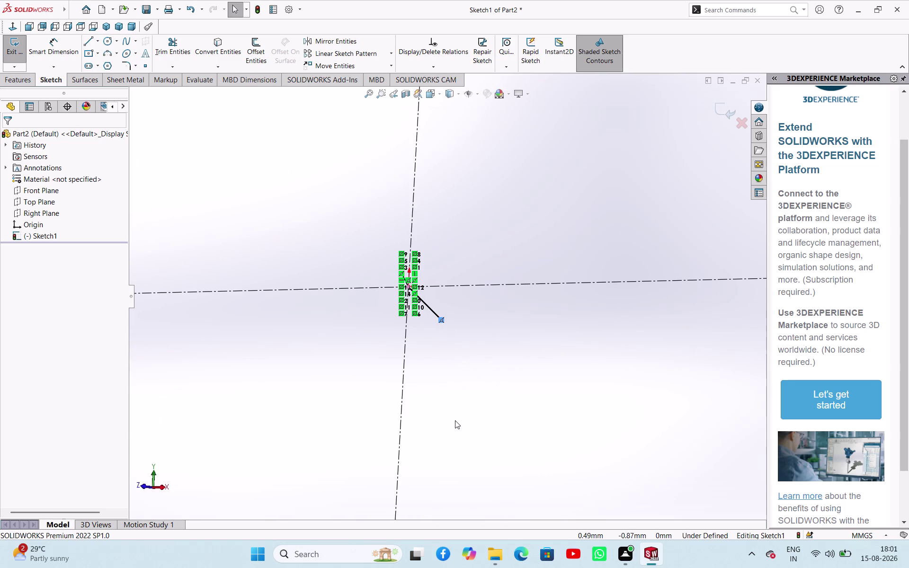
key(Delete)
scroll(up, 3)
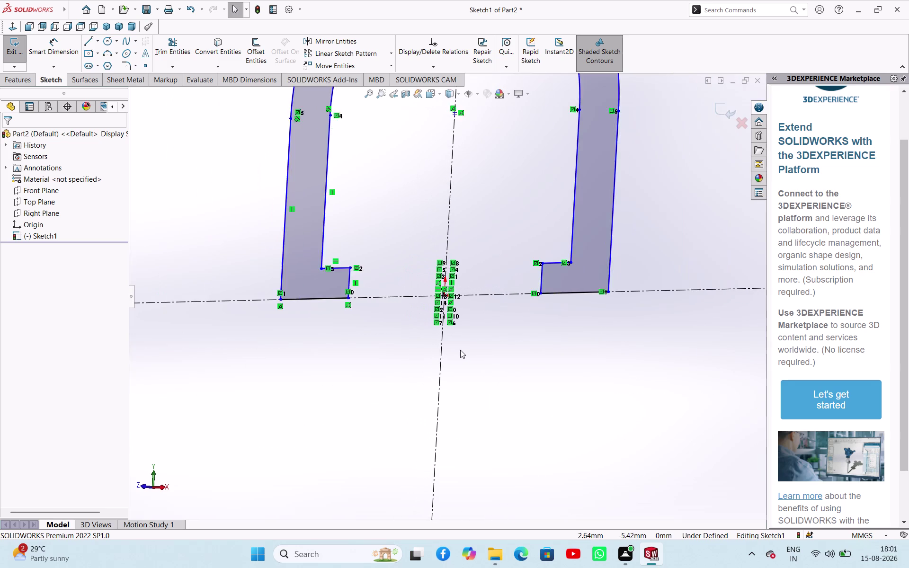
scroll(up, 3)
scroll(up, 3)
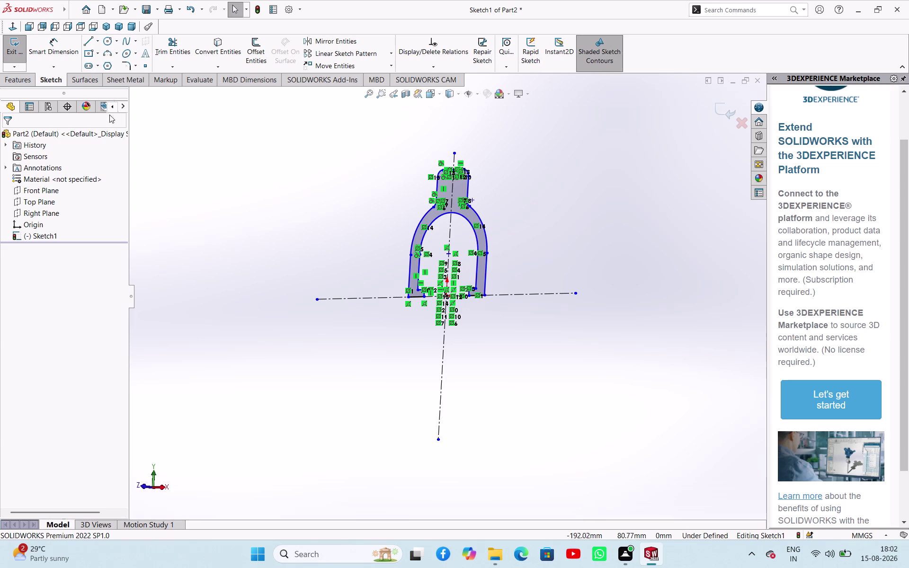
Face the sketch from the Front, zoom onto the top boss and start Smart Dimension by gesture.
click(143, 485)
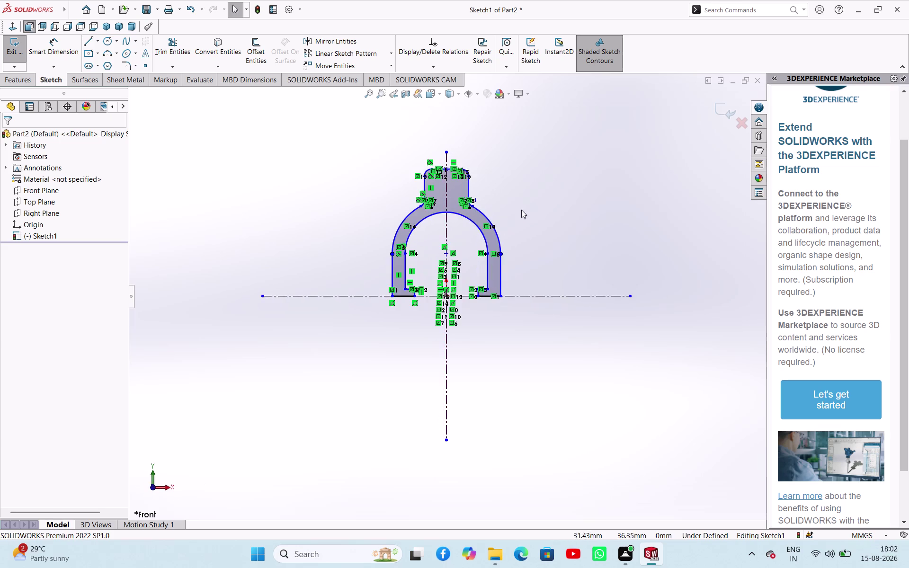
scroll(down, 3)
scroll(down, 3)
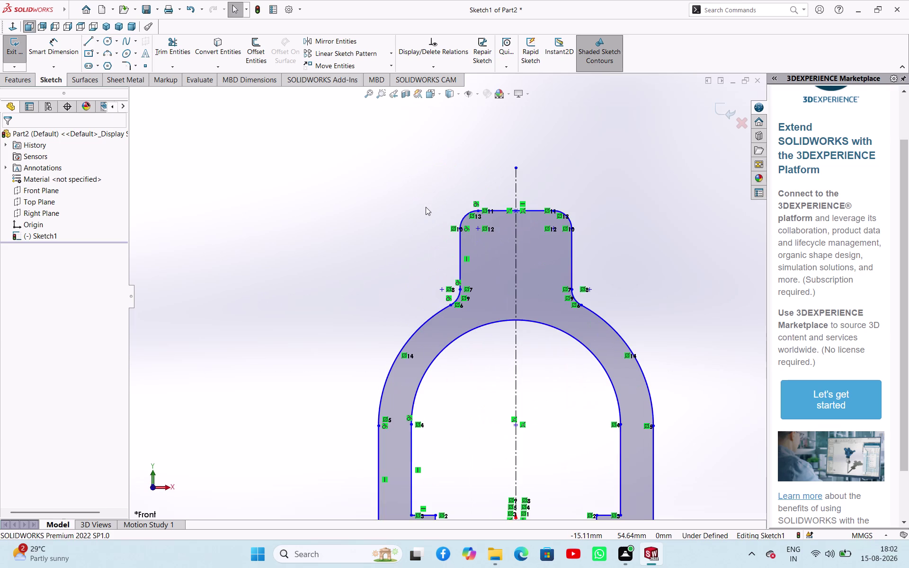
right_drag(329, 237, 334, 194)
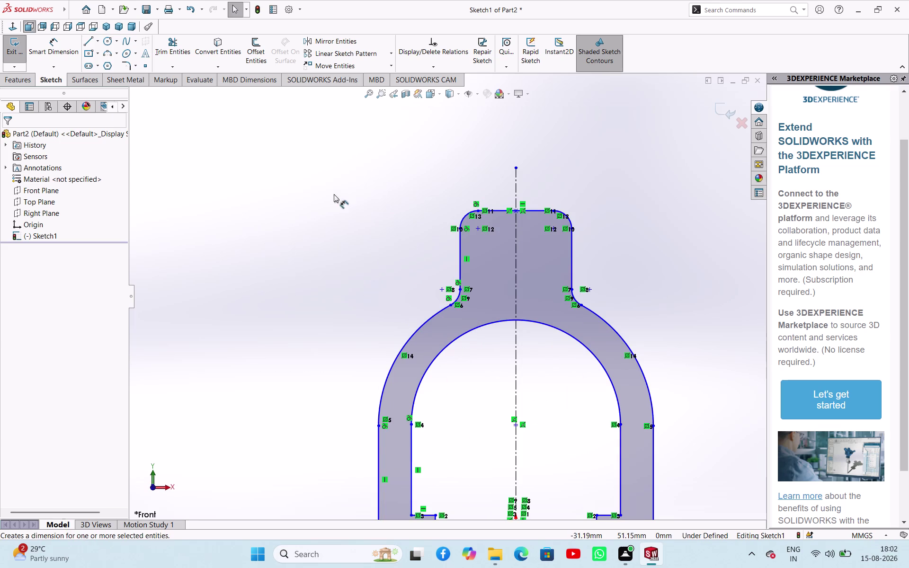
right_drag(334, 194, 334, 179)
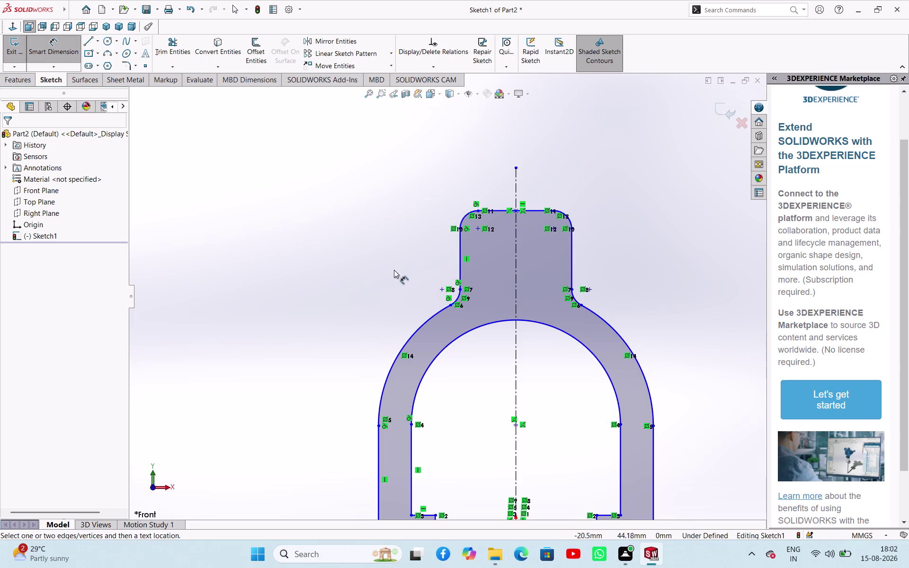
Dimension the boss step height between its two points as 4 mm.
click(535, 212)
click(460, 289)
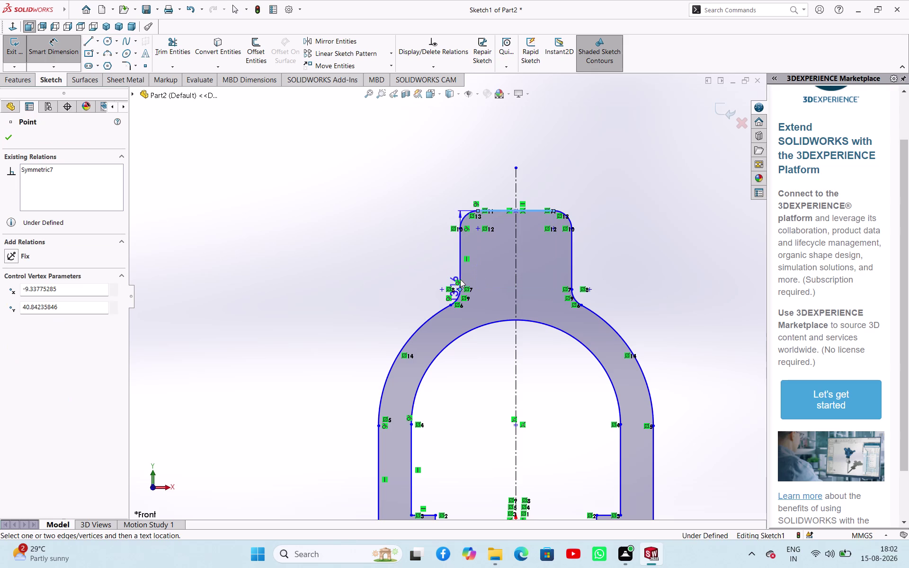
click(376, 232)
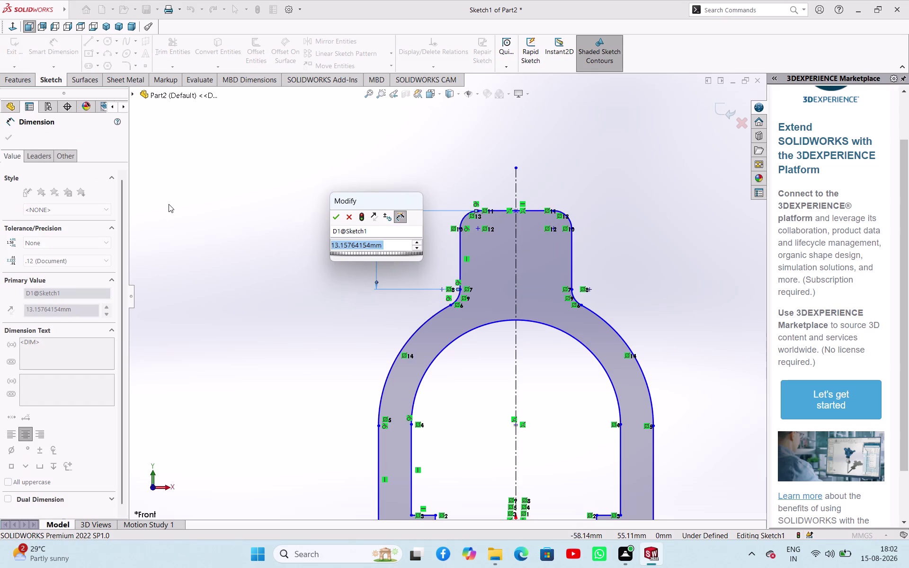
key(4)
key(Return)
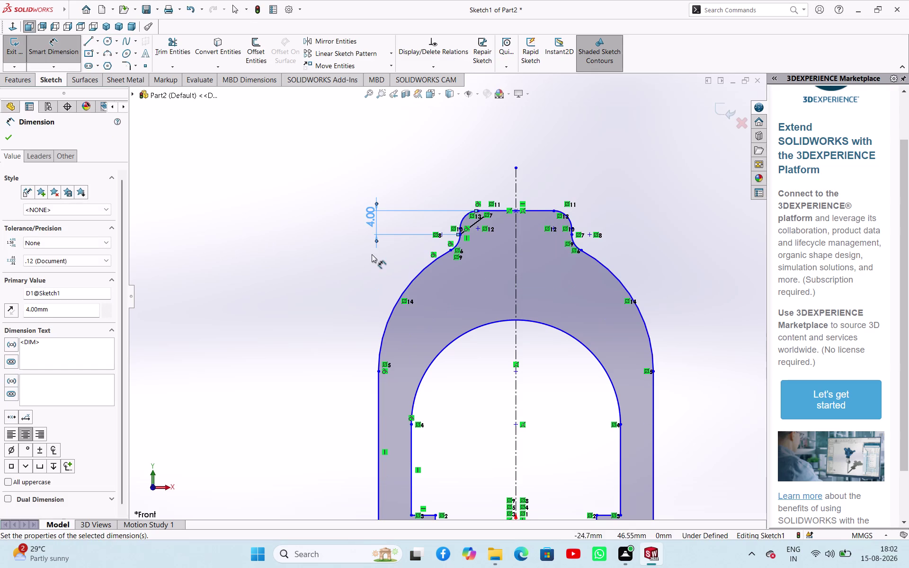
scroll(up, 3)
scroll(down, 3)
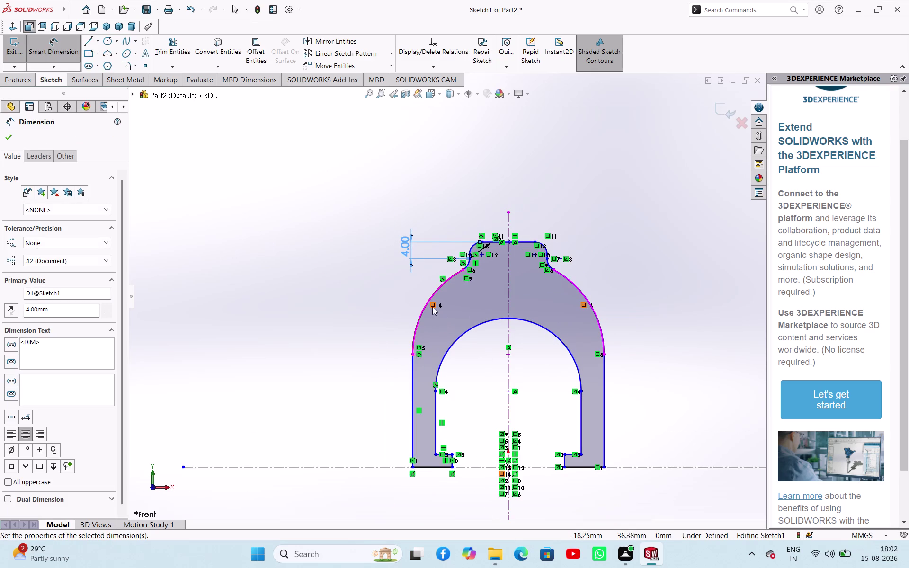
Give the outer arch a 23 mm radius dimension.
click(430, 303)
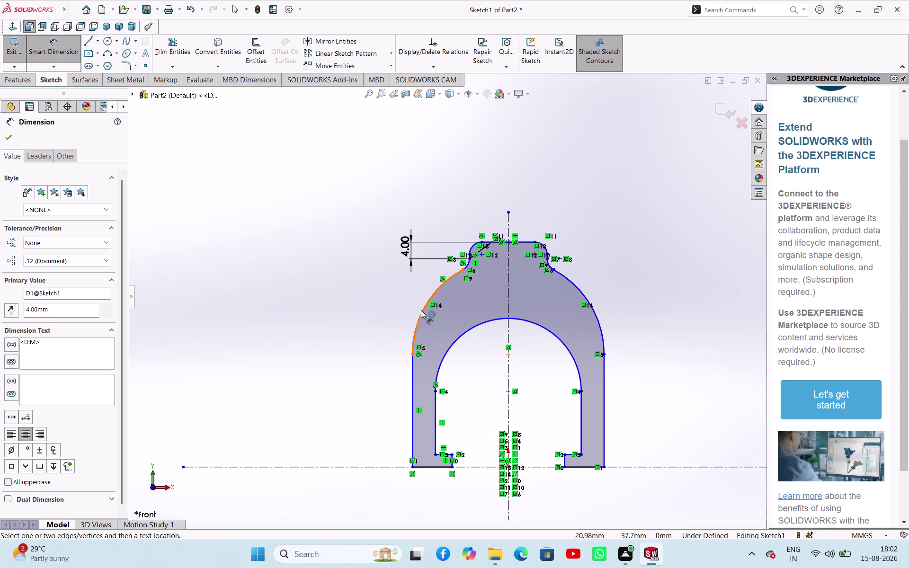
click(421, 310)
click(371, 283)
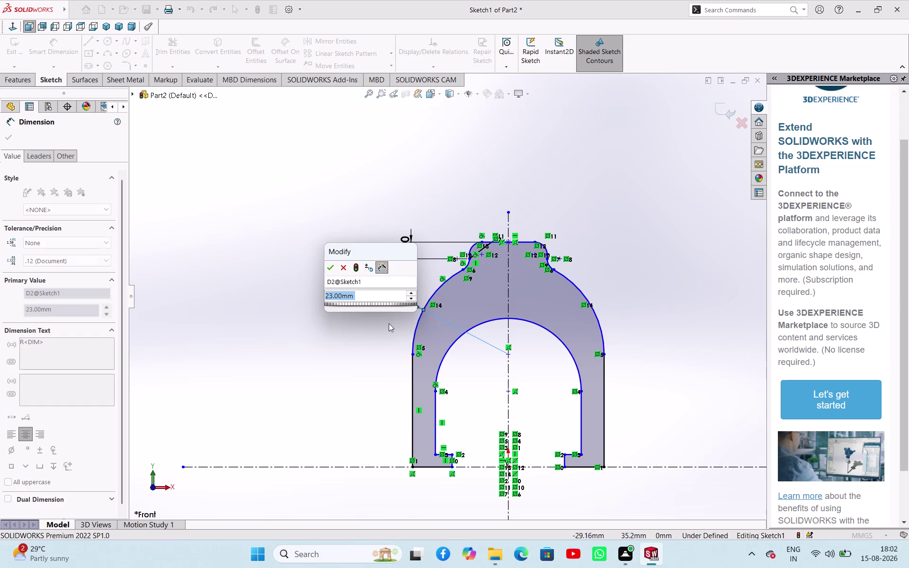
click(330, 271)
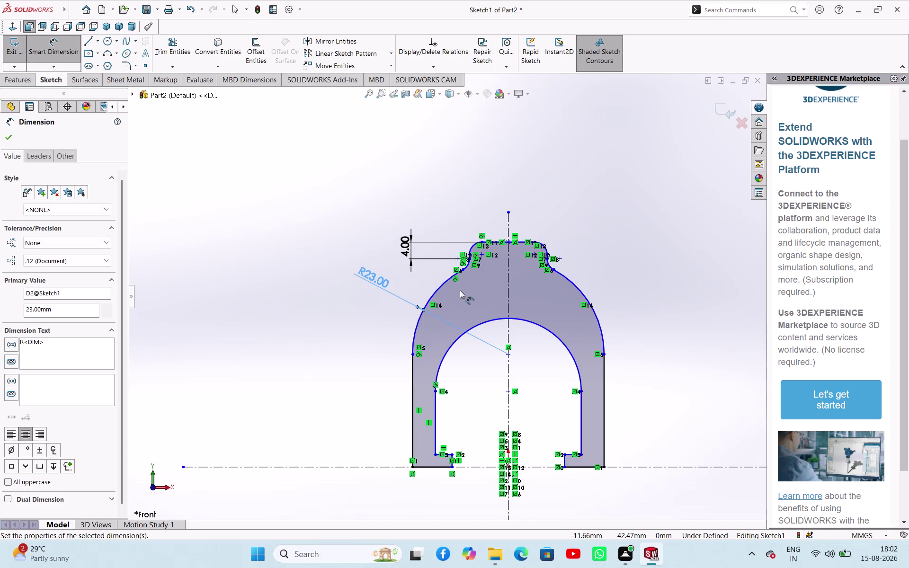
scroll(down, 3)
scroll(up, 3)
scroll(up, 3)
scroll(down, 3)
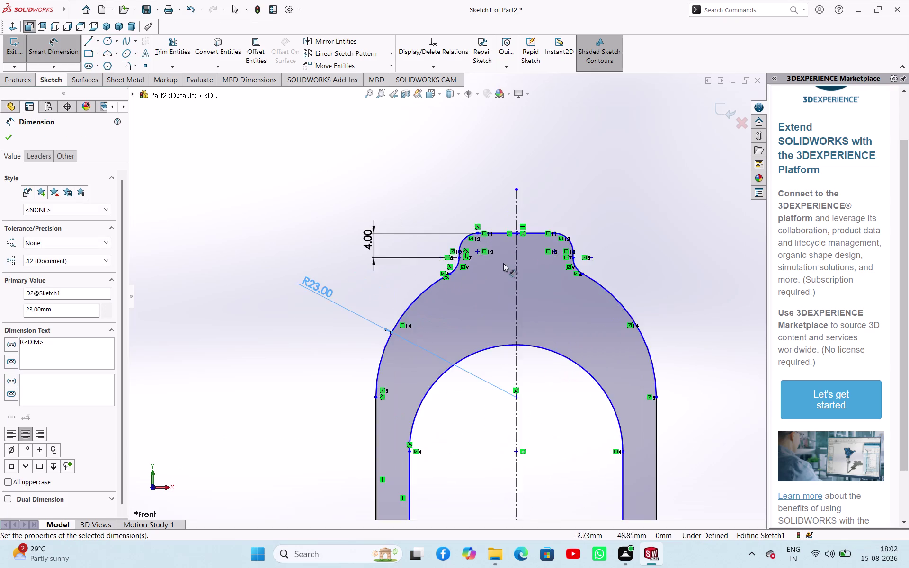
scroll(down, 3)
Set the right top fillet to R3 and drop the over-defining left fillet dimension.
click(574, 264)
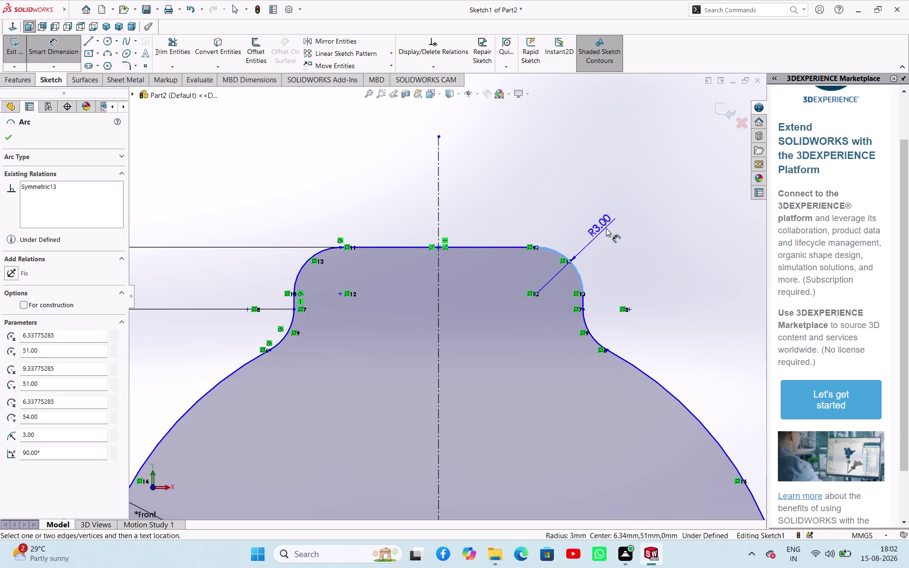
click(613, 223)
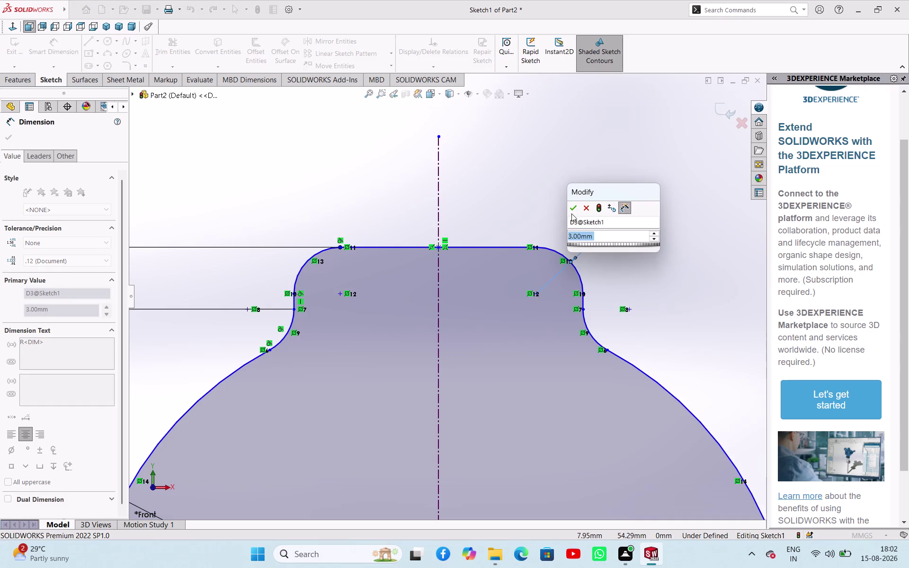
click(571, 214)
click(308, 261)
click(264, 193)
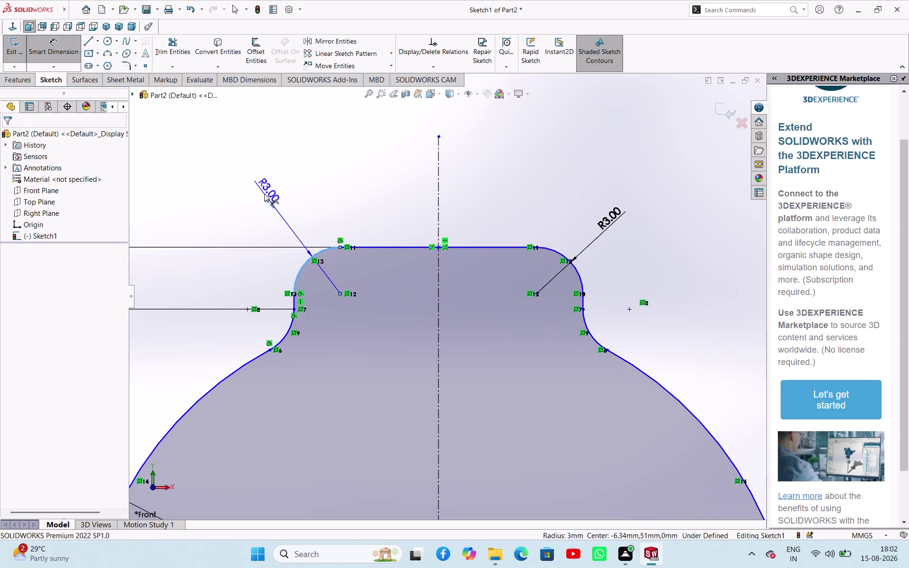
click(518, 288)
scroll(up, 3)
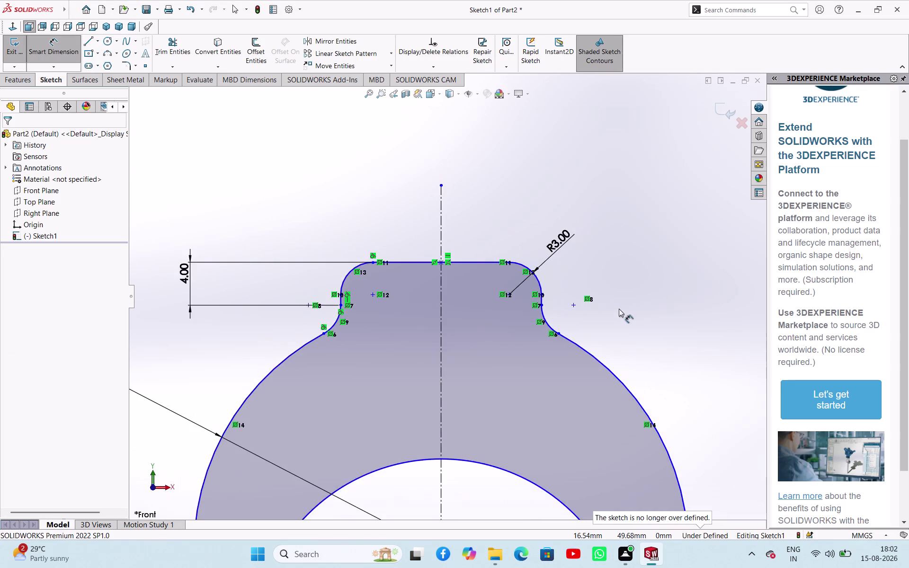
scroll(up, 3)
scroll(up, 3)
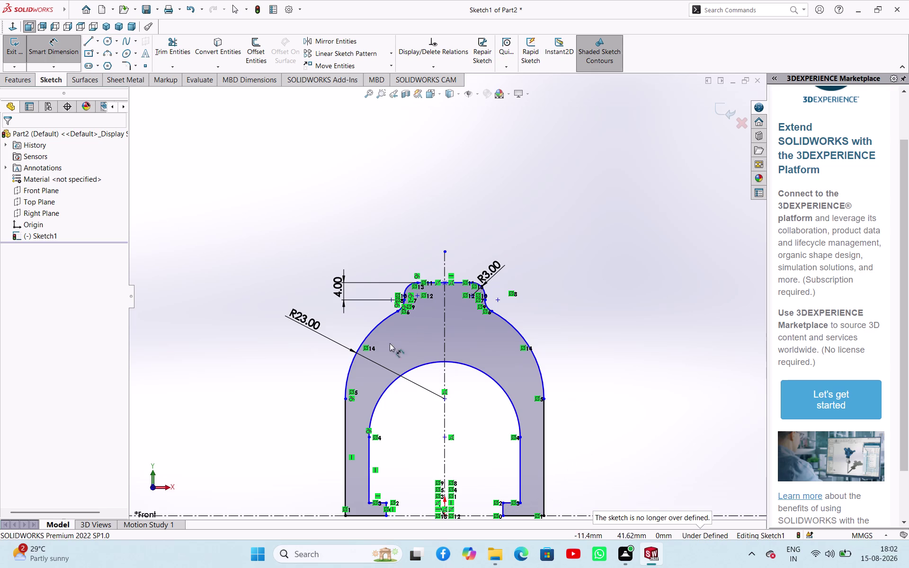
Try a 23 mm inner arch radius, then undo it and dismiss the menu.
click(411, 367)
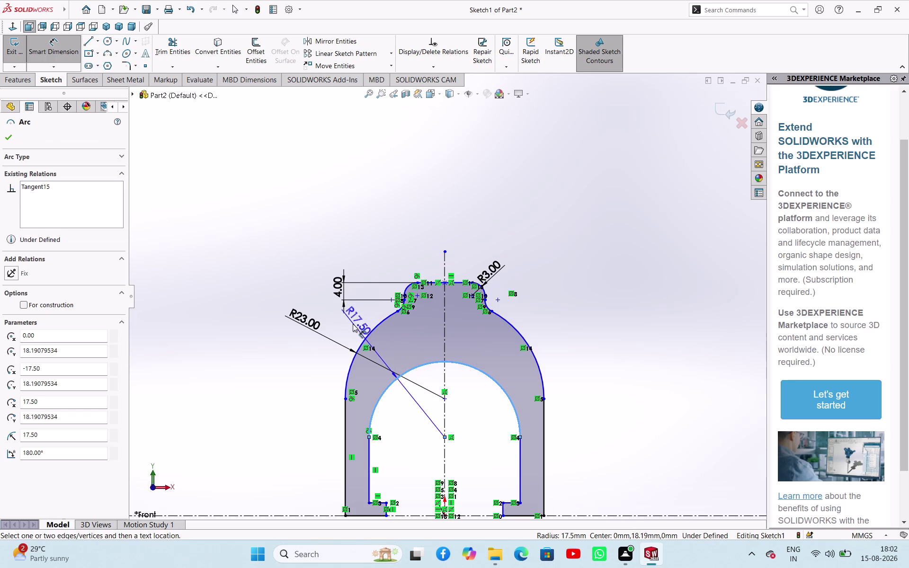
click(344, 319)
text(23)
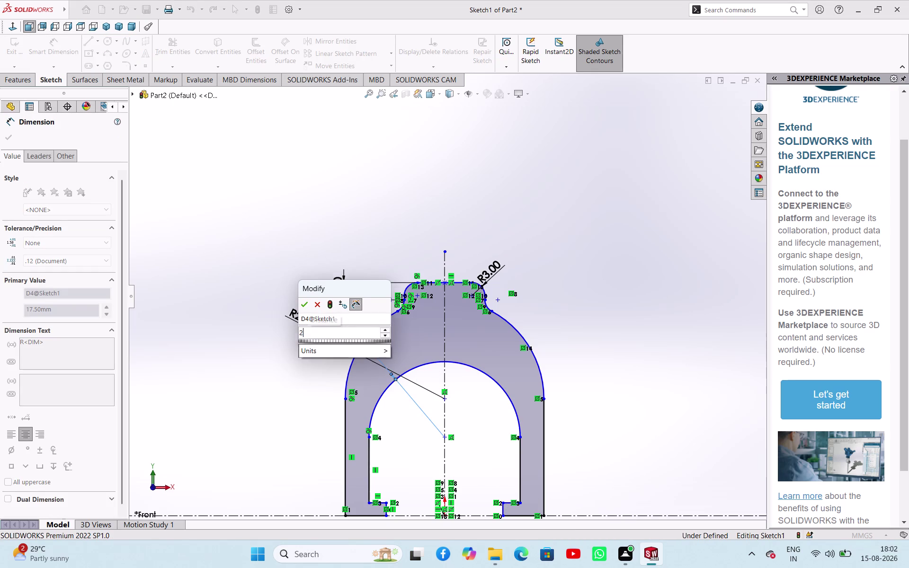
key(Return)
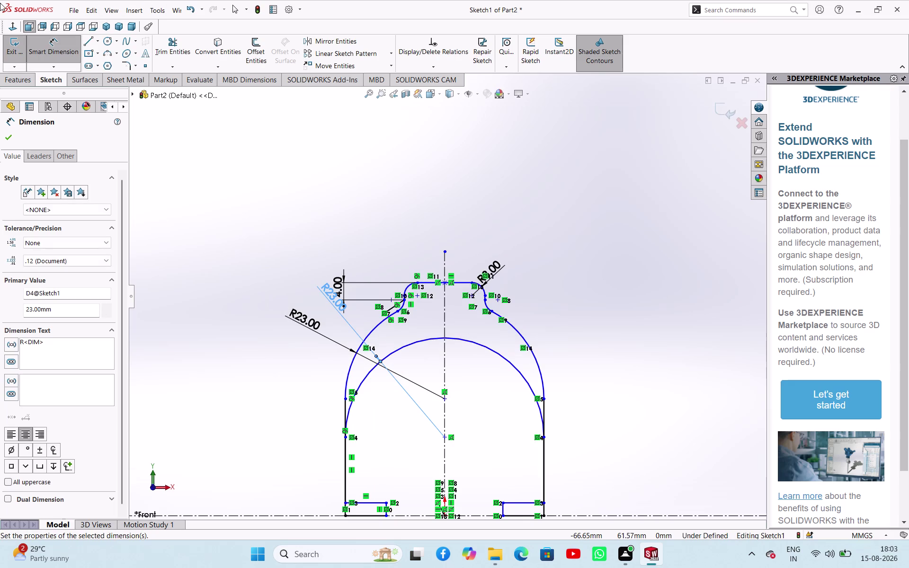
key(ctrl+z)
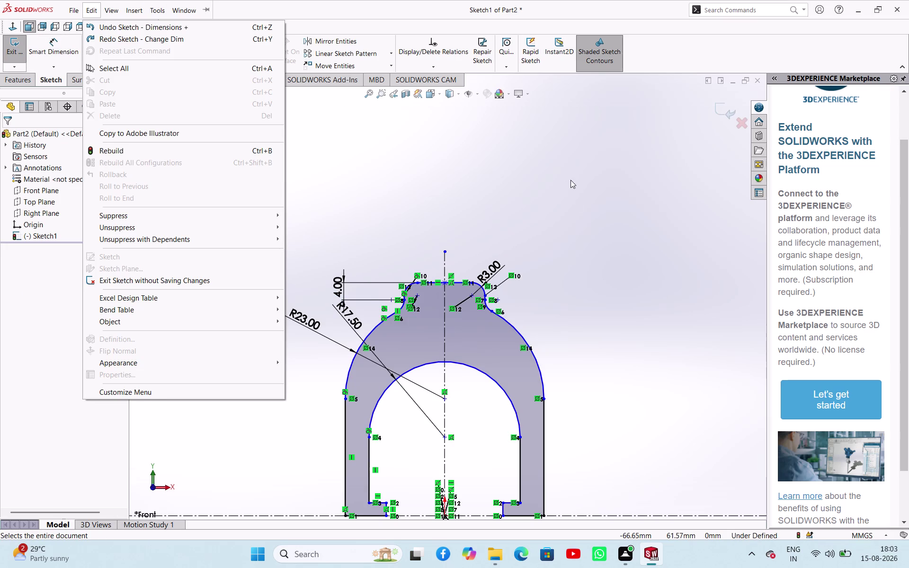
click(673, 211)
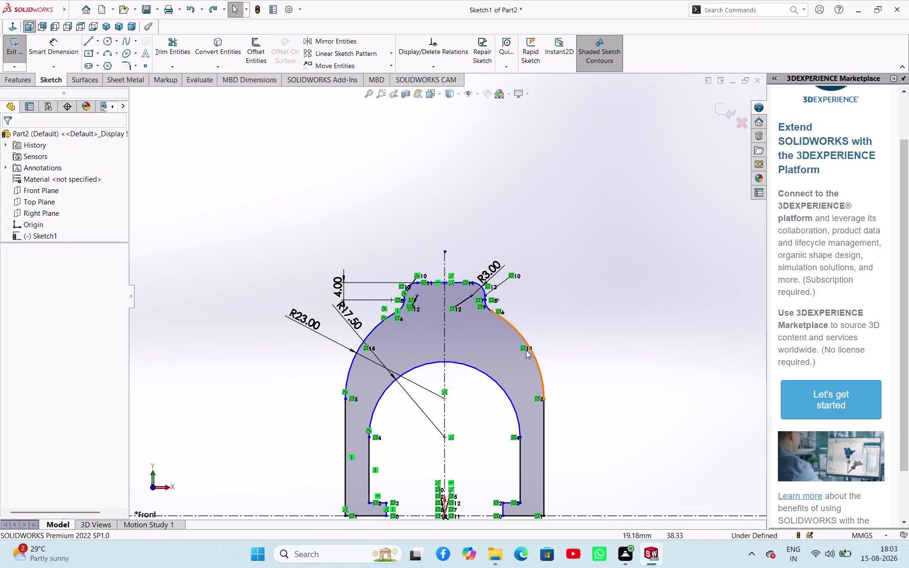
drag(470, 367, 475, 342)
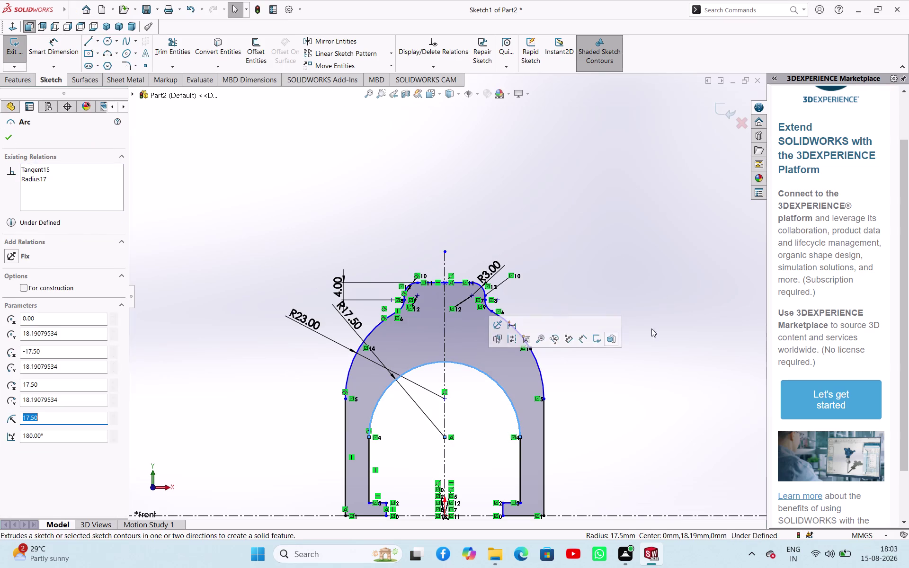
click(665, 324)
Add a driving radius dimension to the inner arch and set it to 20 mm.
right_drag(480, 399, 503, 340)
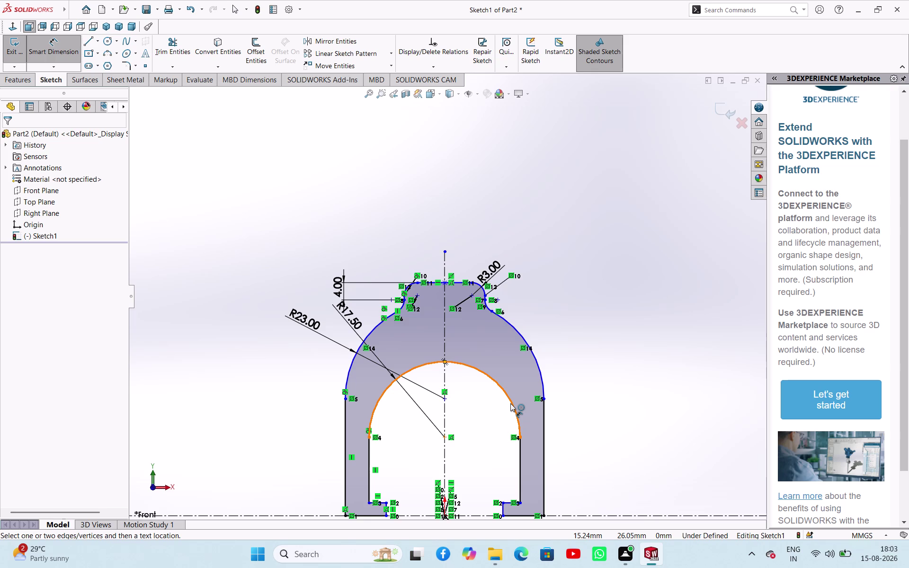
click(510, 404)
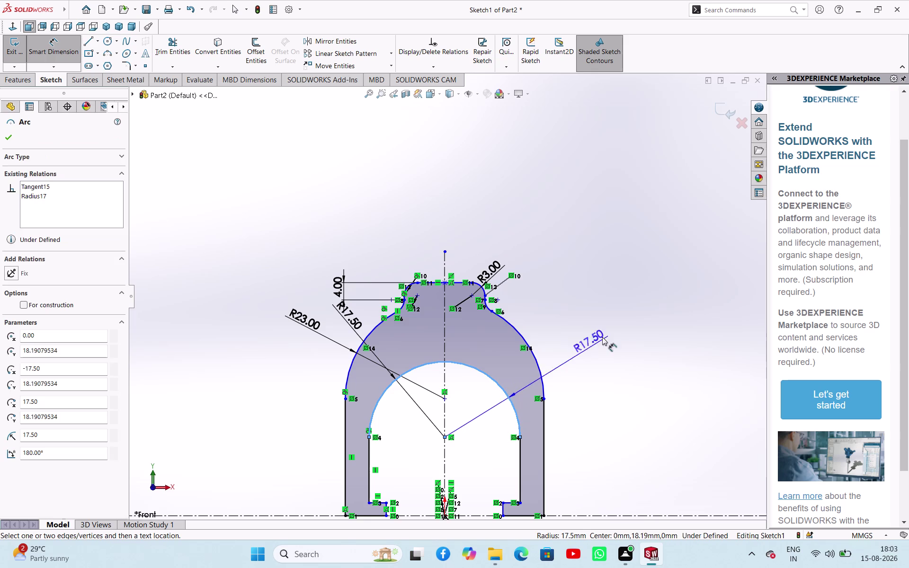
click(638, 305)
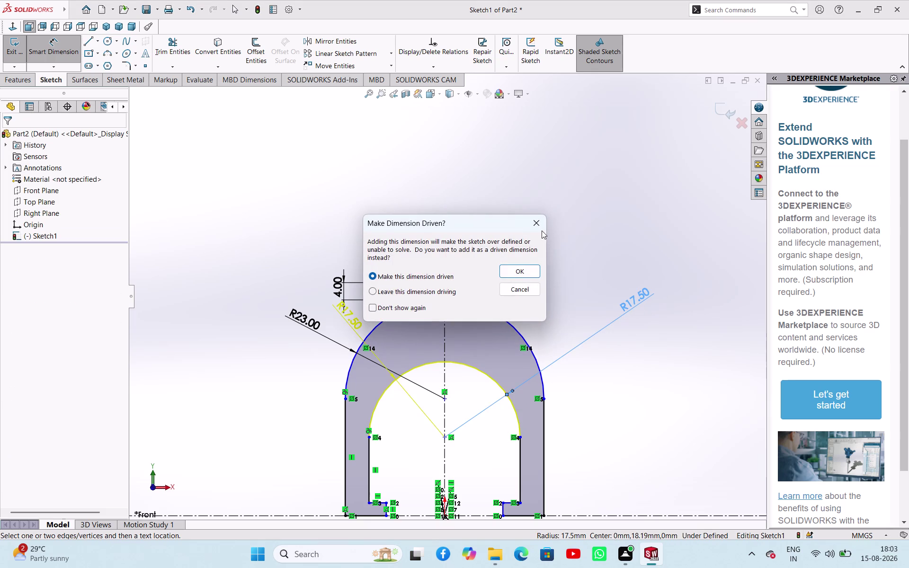
click(539, 225)
double_click(355, 318)
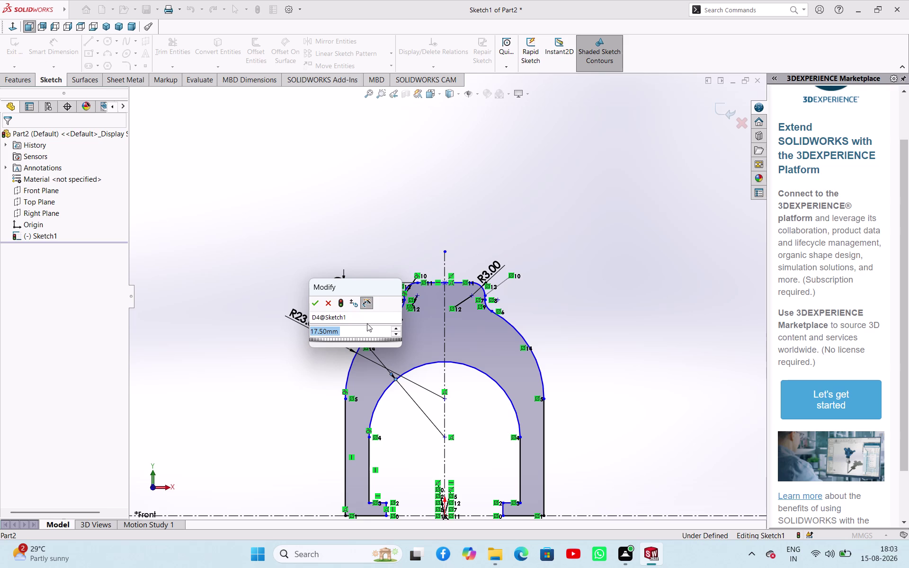
text(20)
key(Return)
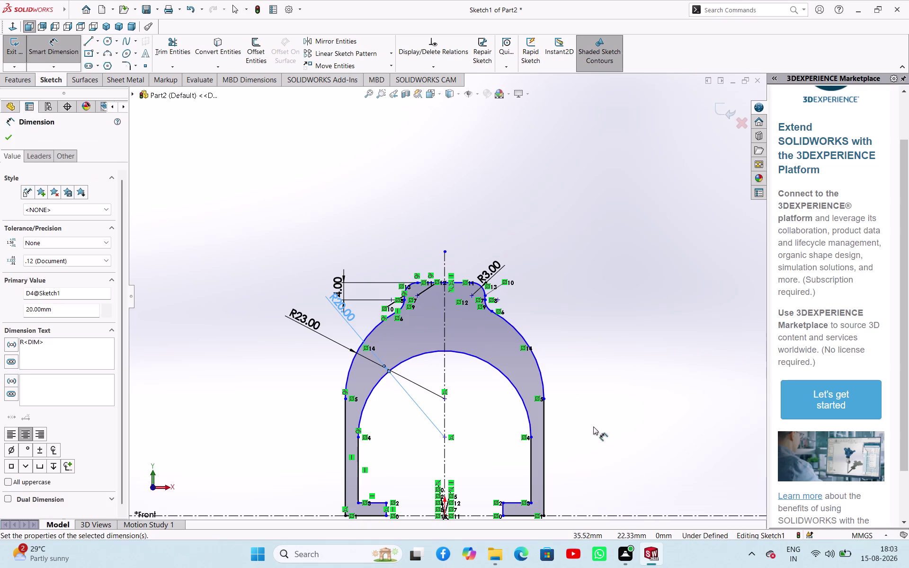
Try 23 mm for the inner radius, then undo back to R17.50.
double_click(351, 314)
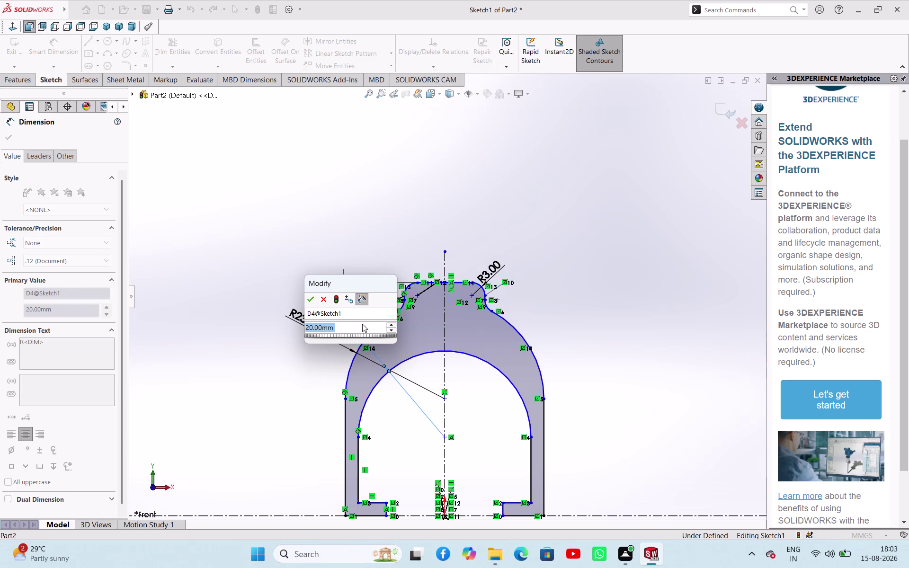
key(2)
key(3)
key(Return)
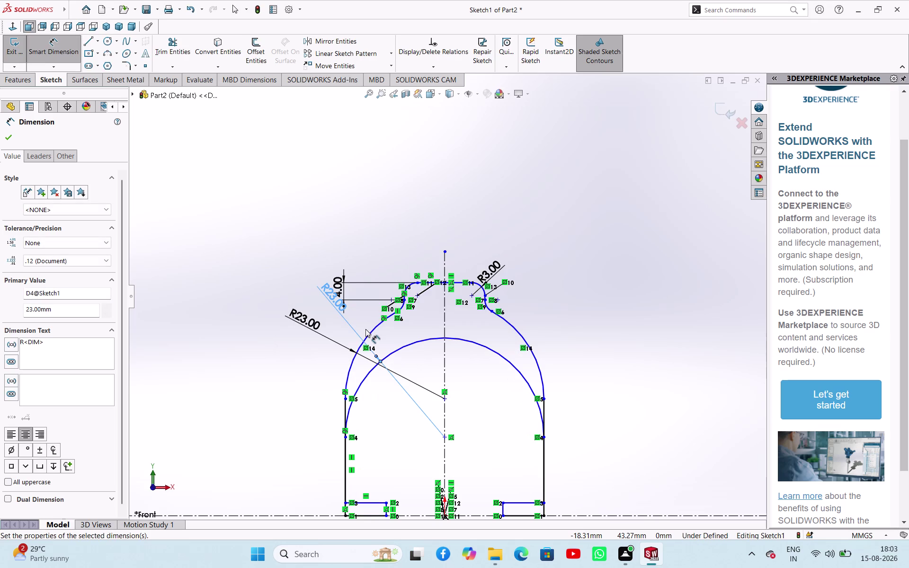
key(ctrl+z)
key(ctrl+z)
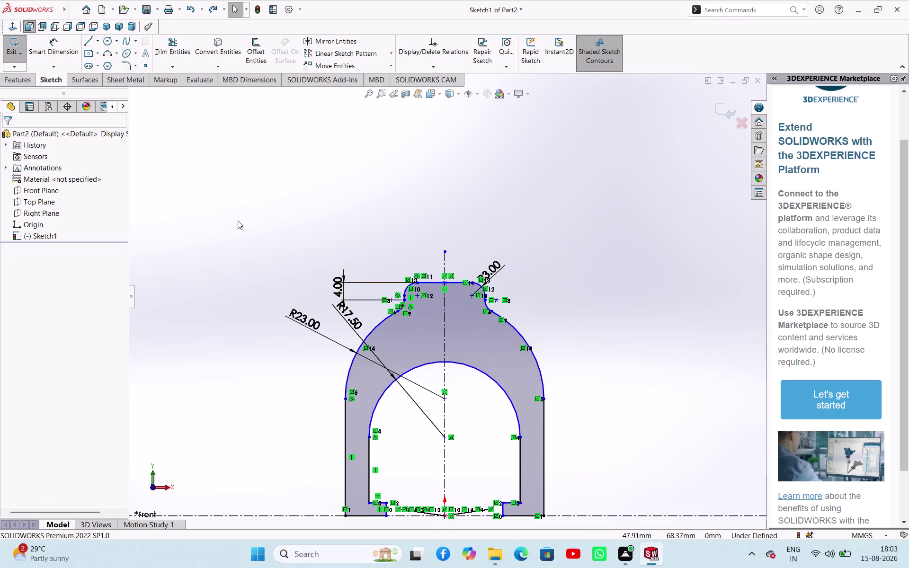
right_click(237, 221)
click(428, 175)
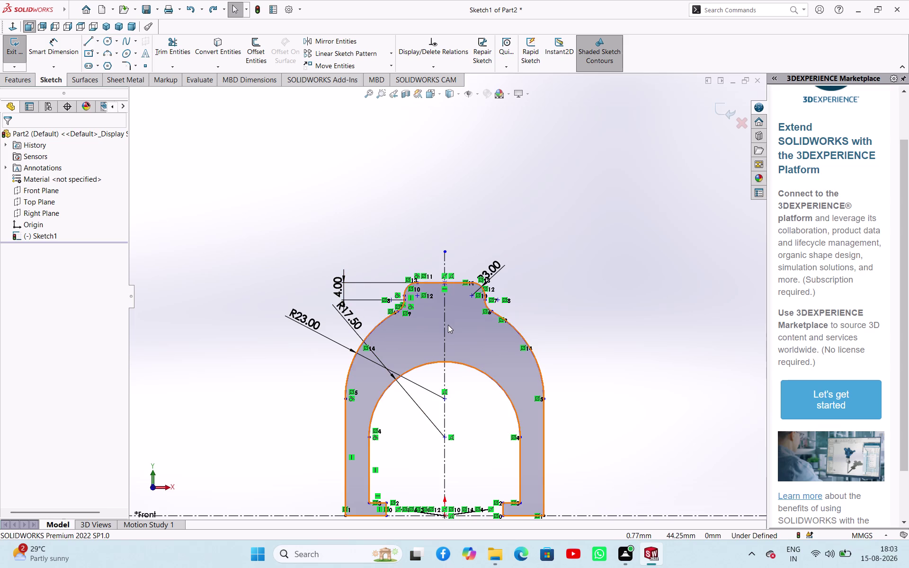
double_click(357, 317)
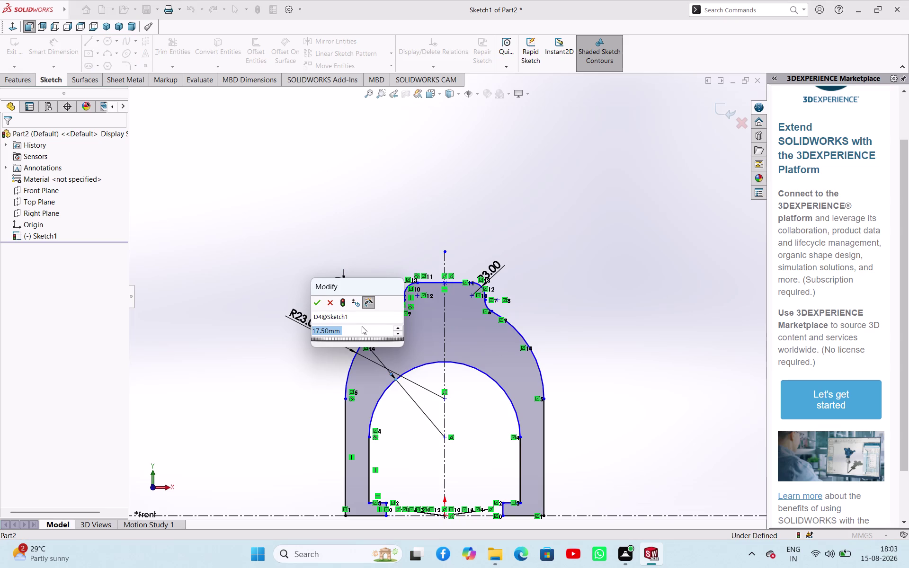
text(13)
key(Return)
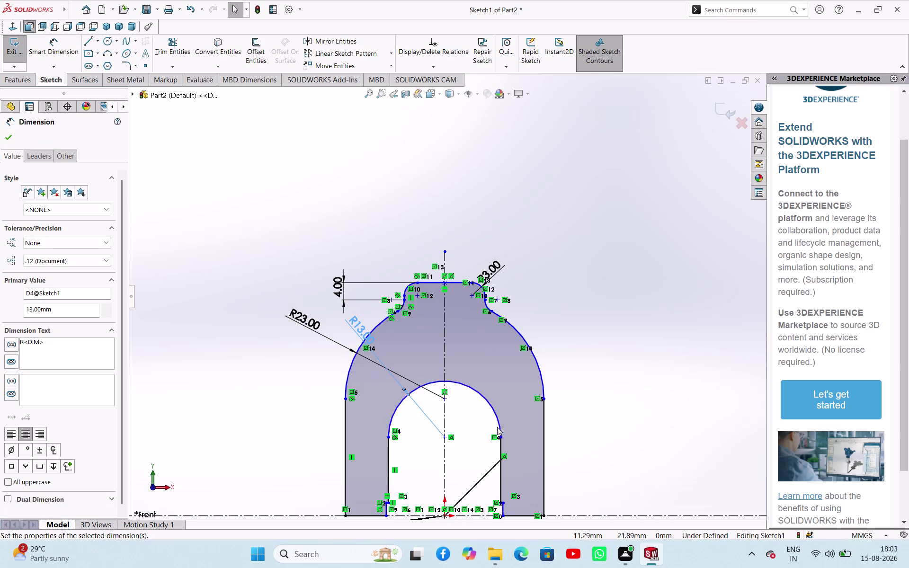
scroll(up, 3)
scroll(down, 3)
scroll(down, 3)
scroll(down, 3)
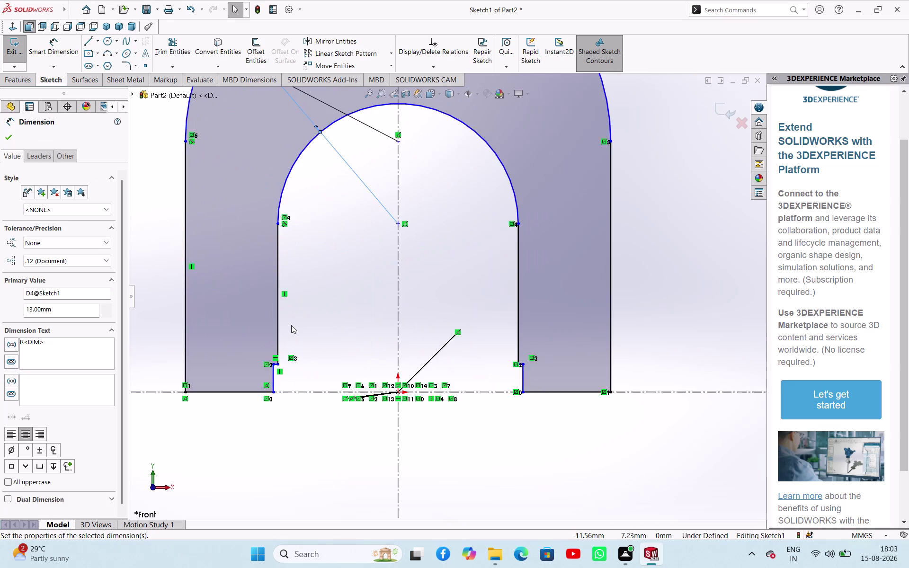
scroll(up, 3)
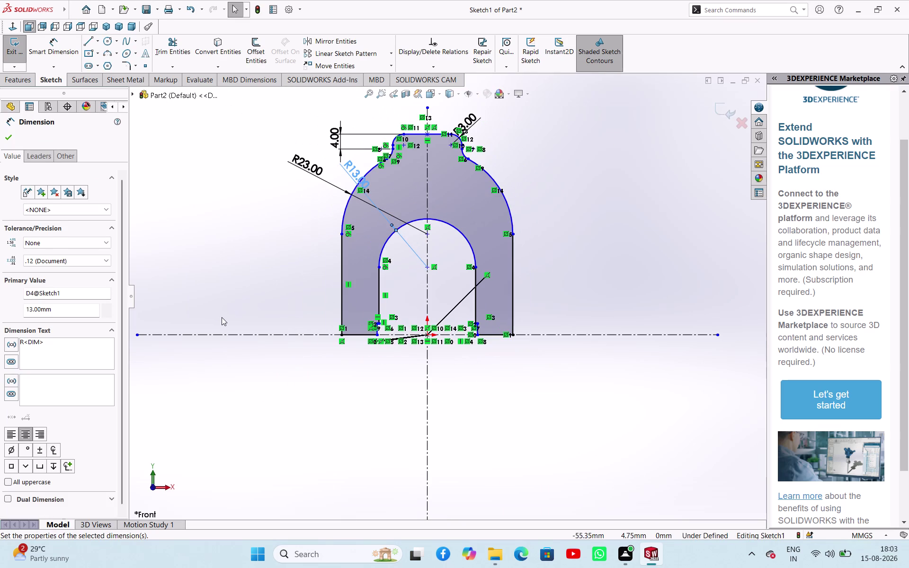
key(ctrl+z)
scroll(down, 3)
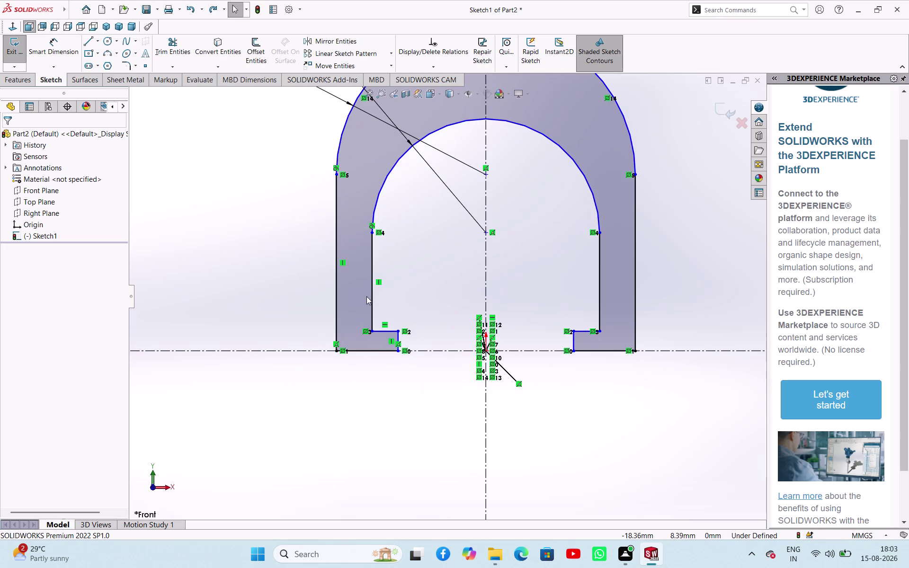
right_drag(387, 417, 406, 363)
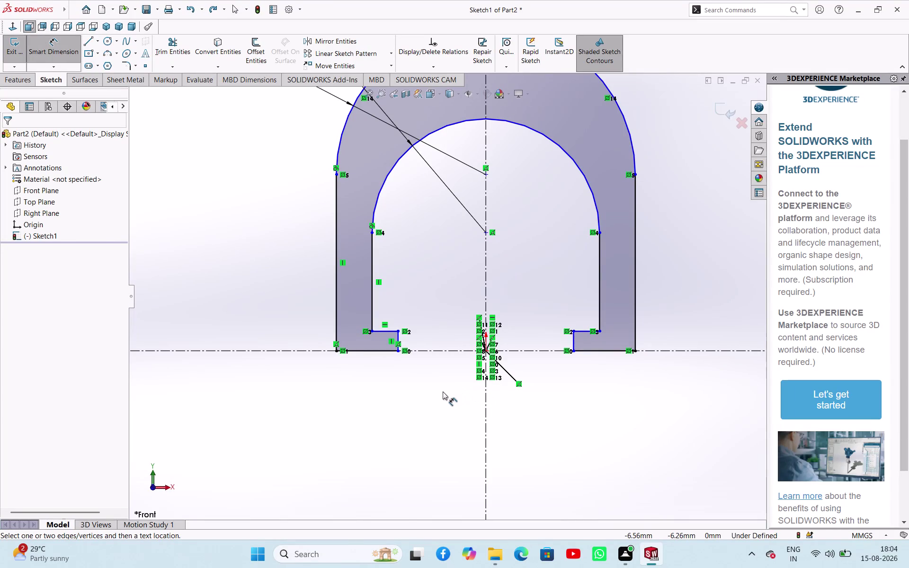
click(334, 327)
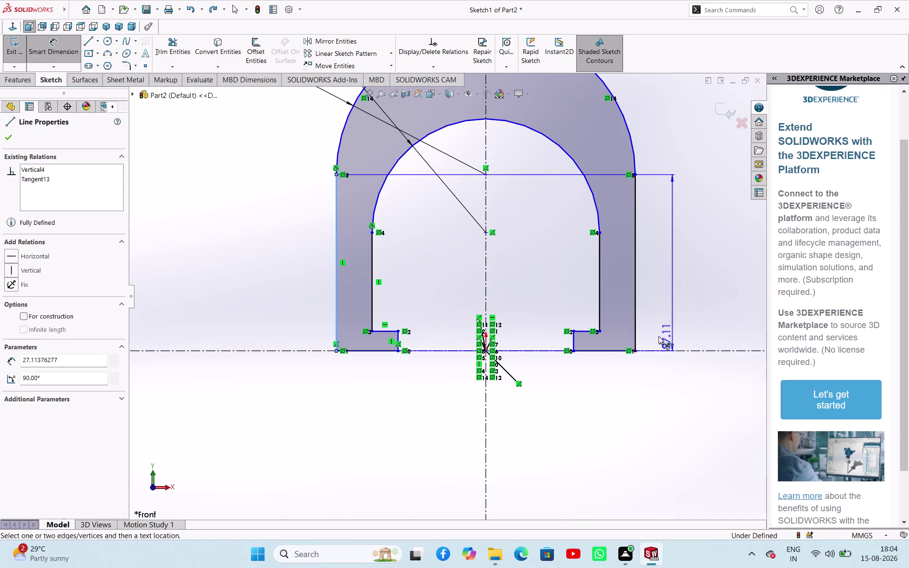
Attempt a 46 mm overall width across the outer legs and discard it.
click(635, 342)
click(571, 425)
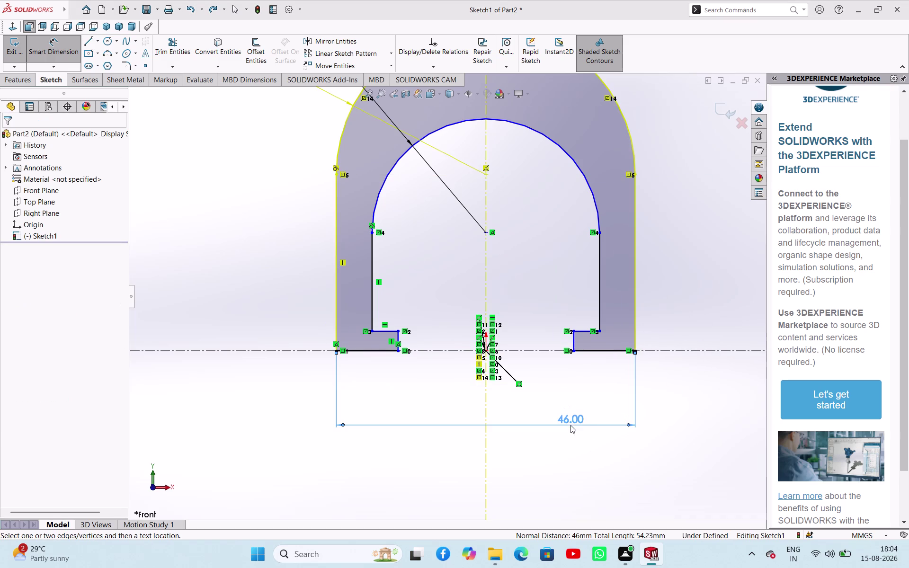
click(535, 225)
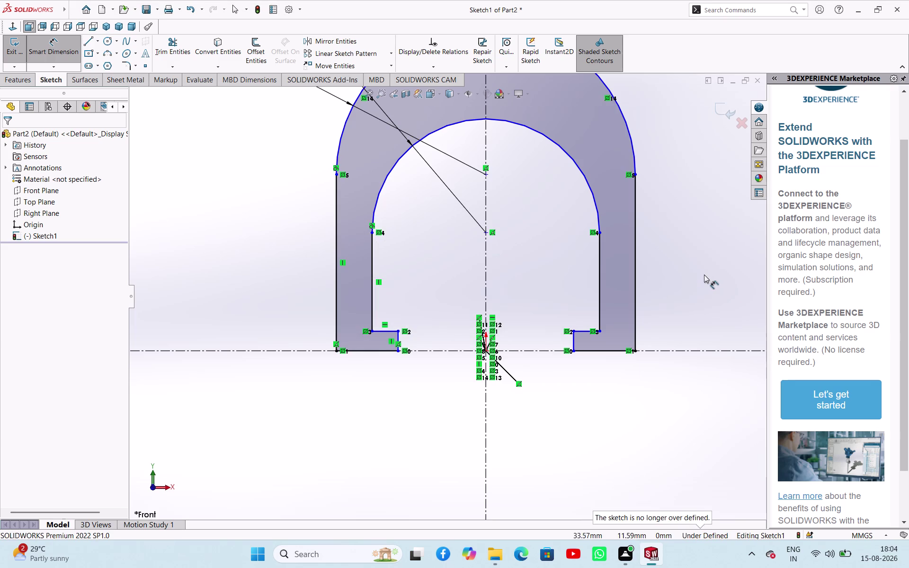
click(703, 274)
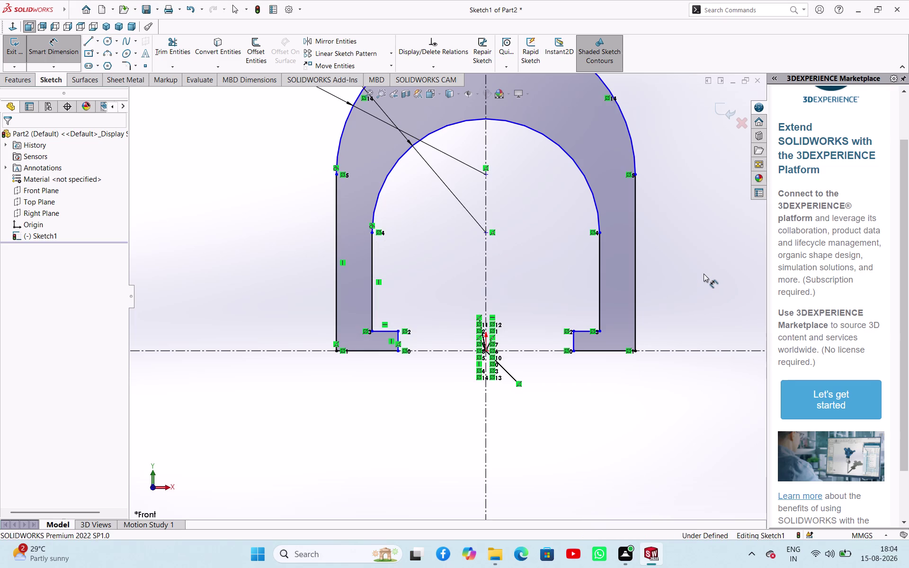
scroll(up, 3)
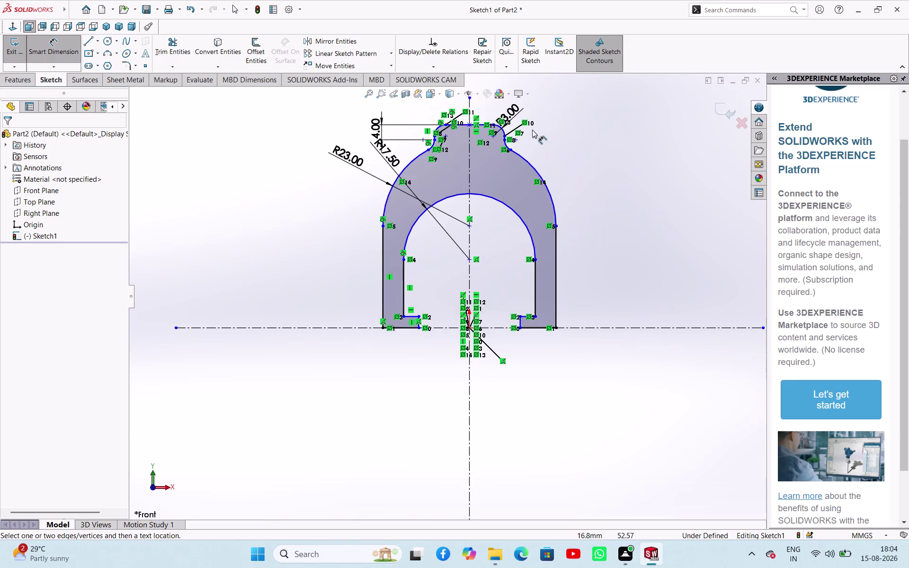
scroll(down, 3)
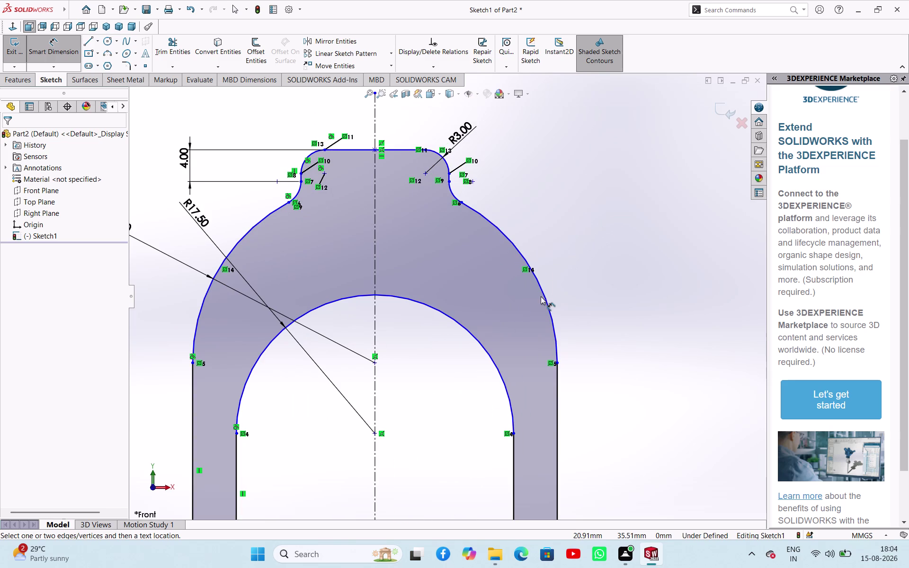
Attempt a duplicate R23 on the outer arch, decline it and end dimensioning.
click(547, 301)
click(644, 208)
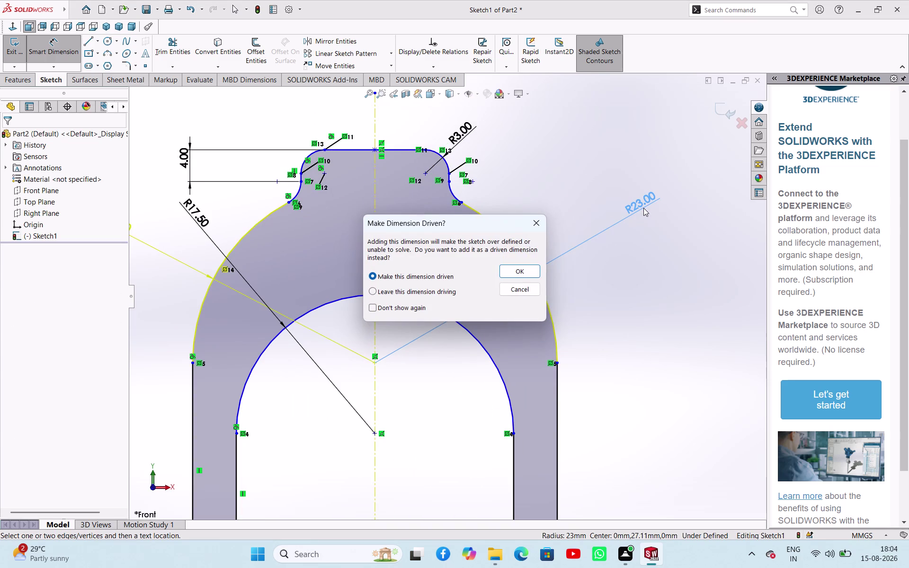
click(532, 229)
click(608, 264)
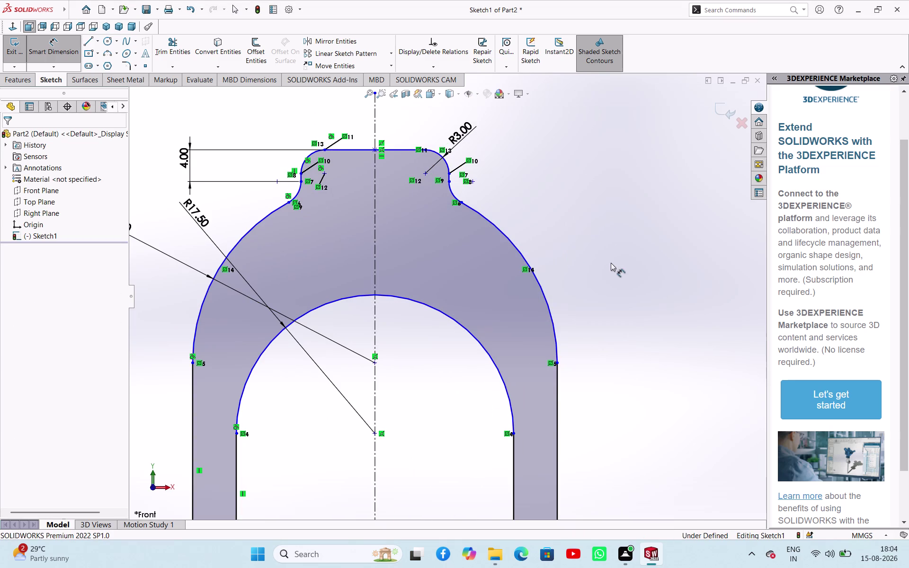
right_click(616, 260)
click(632, 290)
click(616, 268)
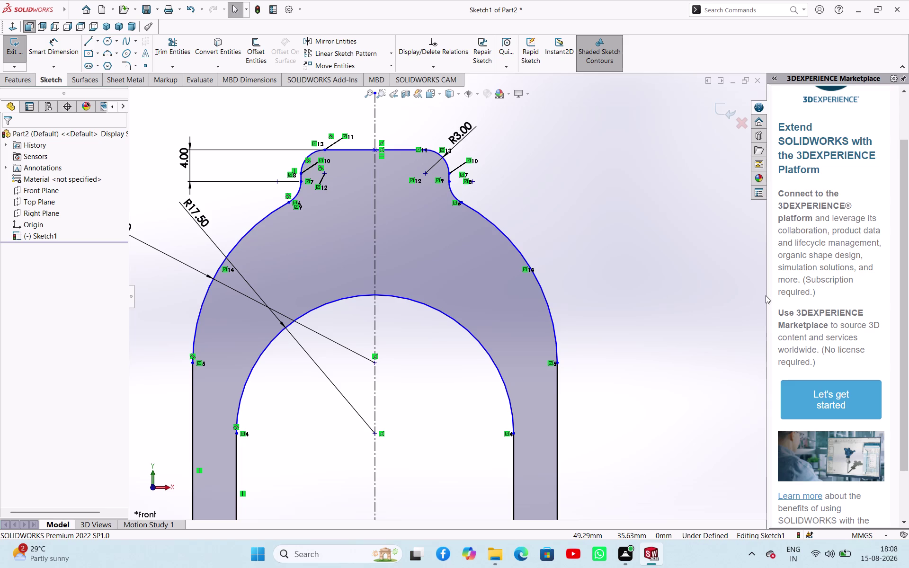
Collapse the Marketplace task pane, re-maximize the window and zoom to the full arch.
drag(769, 298, 908, 327)
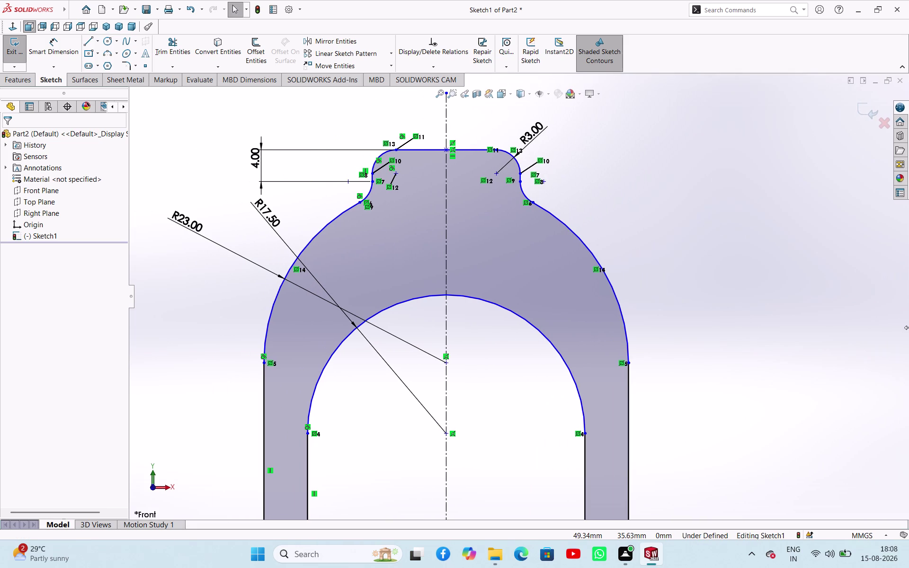
drag(908, 327, 908, 331)
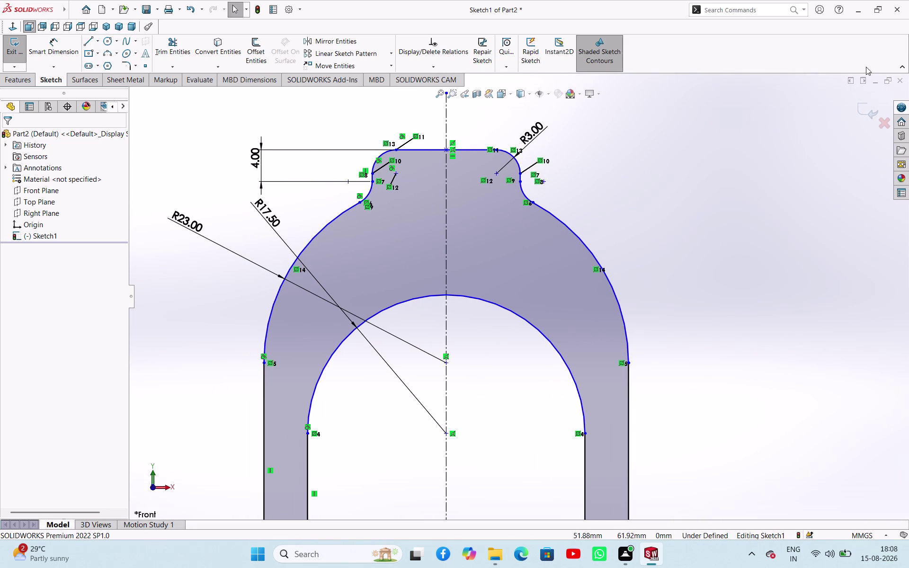
click(876, 11)
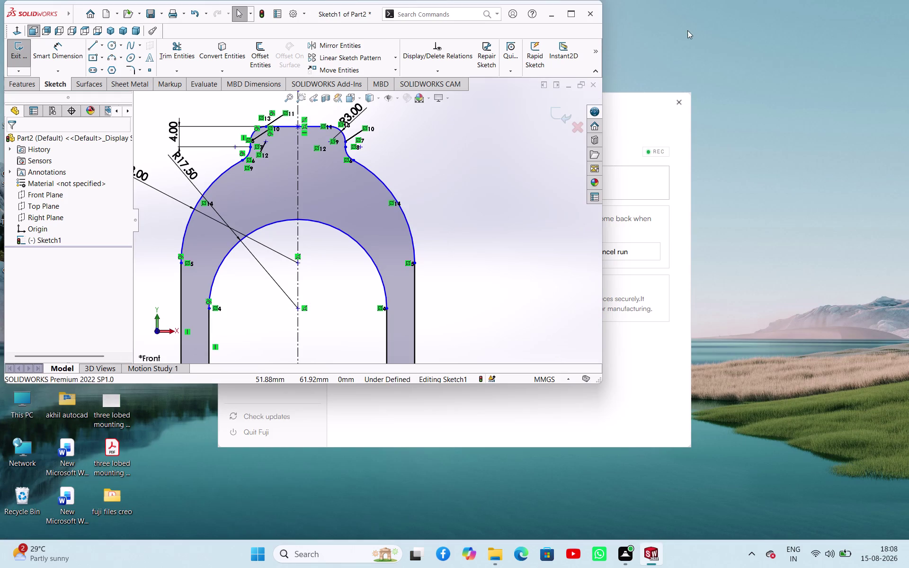
click(568, 16)
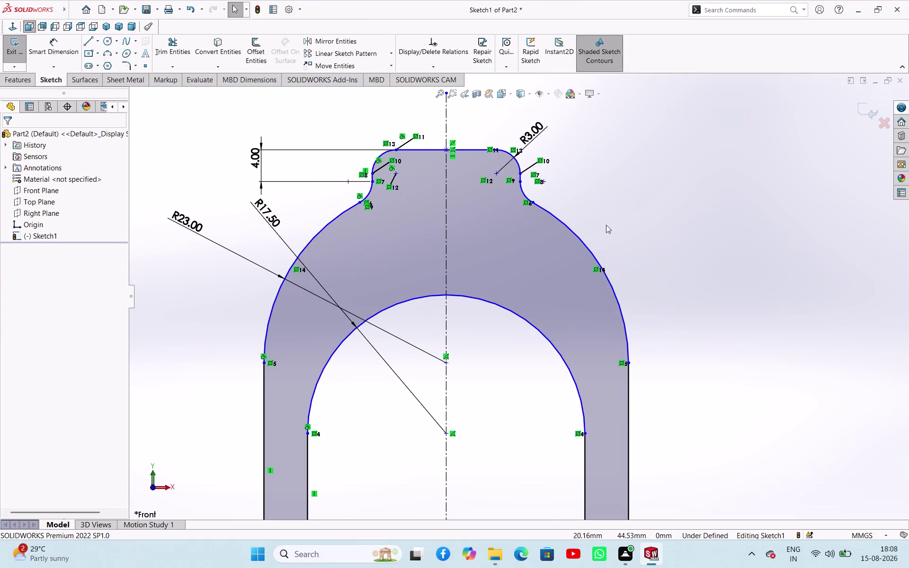
scroll(down, 3)
scroll(up, 3)
scroll(up, 3)
scroll(up, 3)
scroll(down, 3)
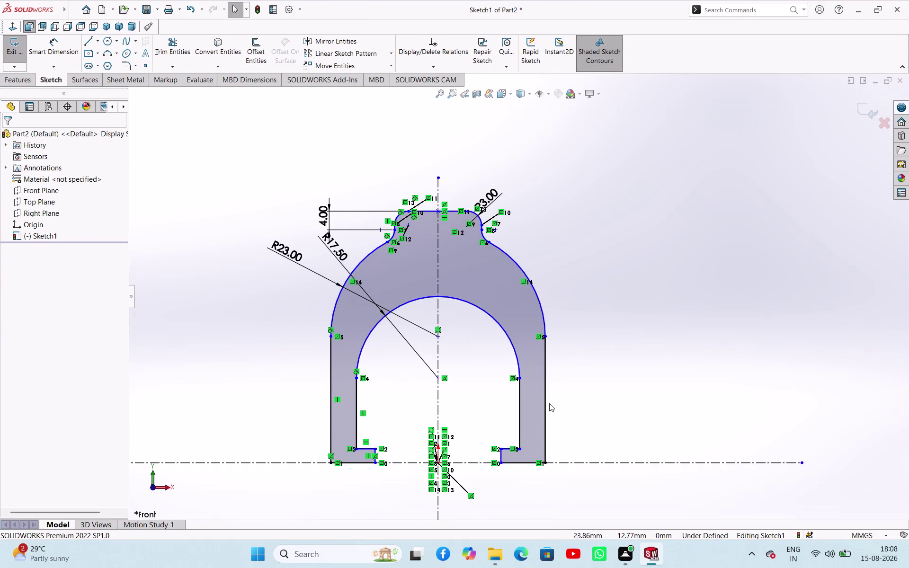